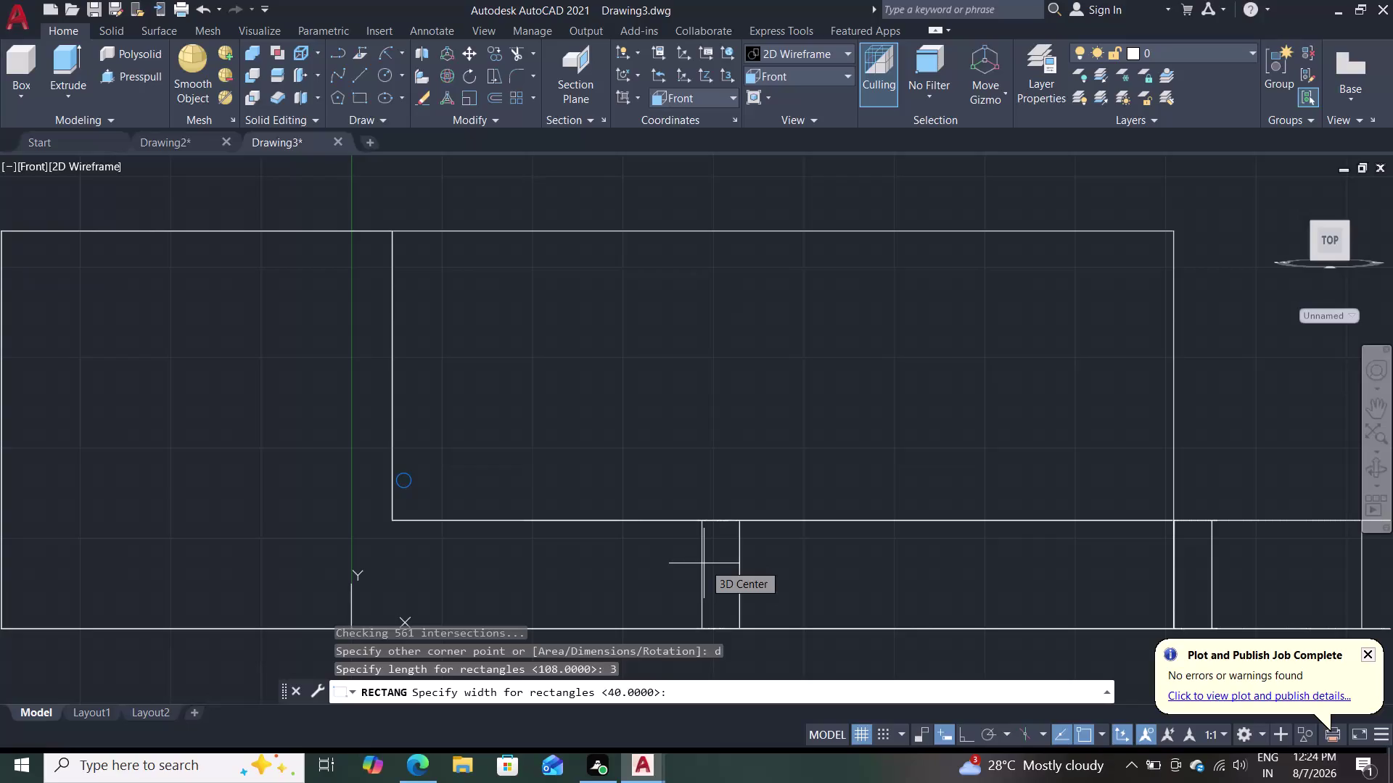
Draw a thin rectangle 60 wide at the plate's right side.
text(60)
key(Return)
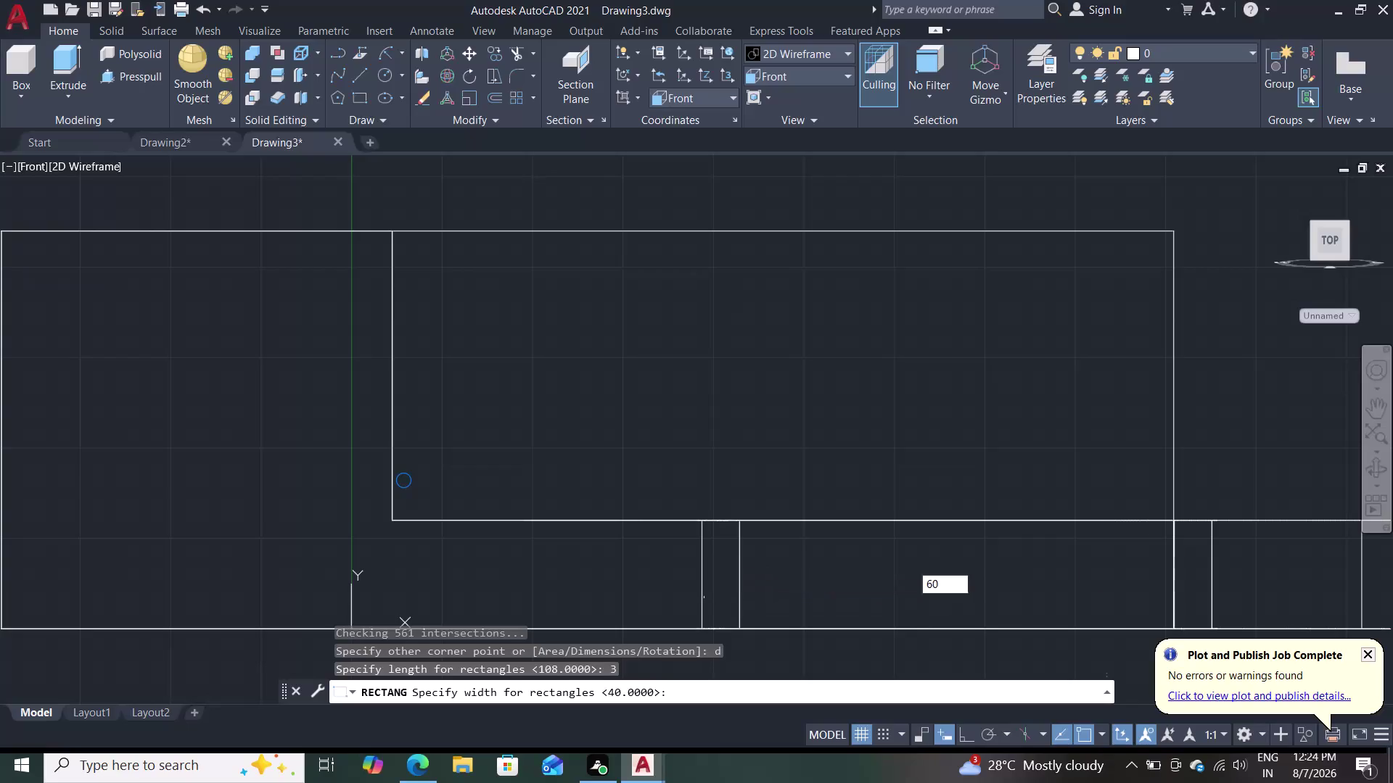
scroll(up, 3)
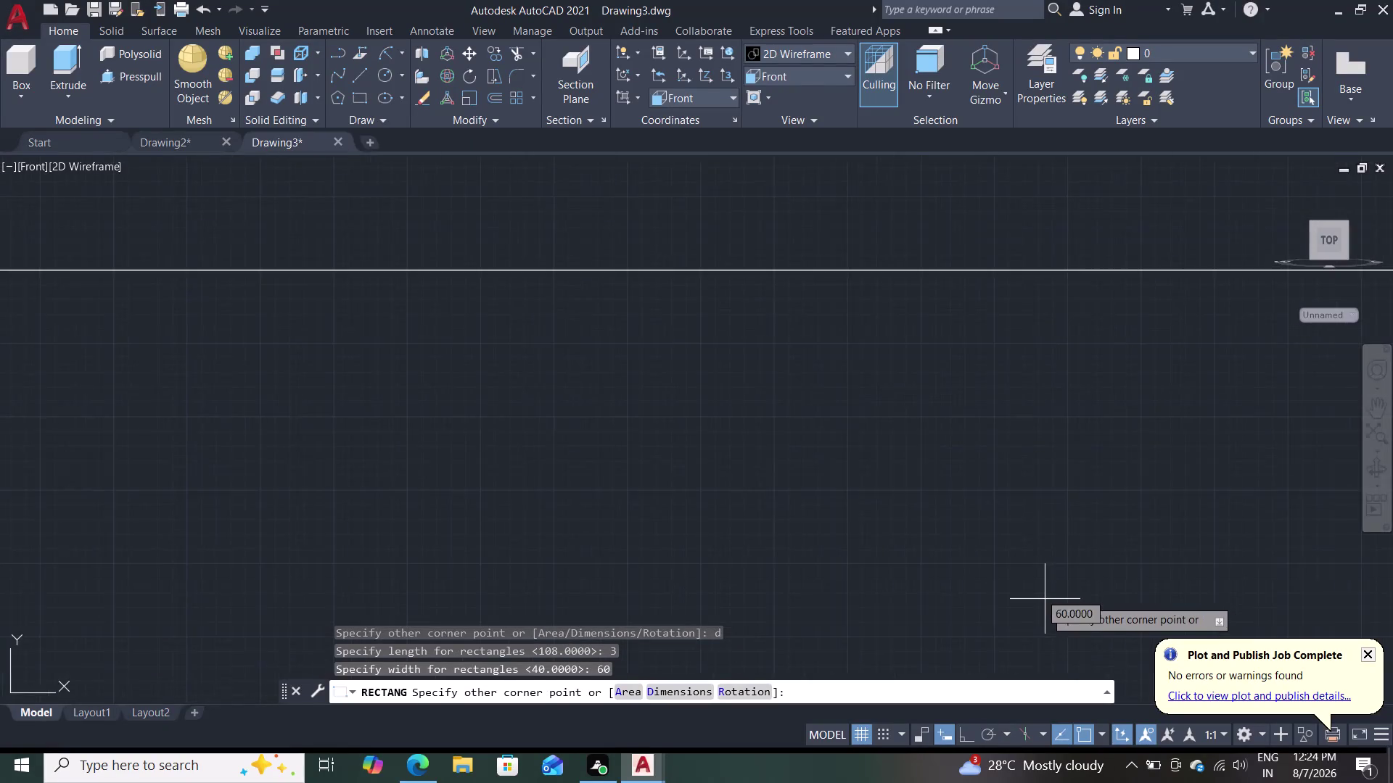
scroll(down, 3)
double_click(1098, 597)
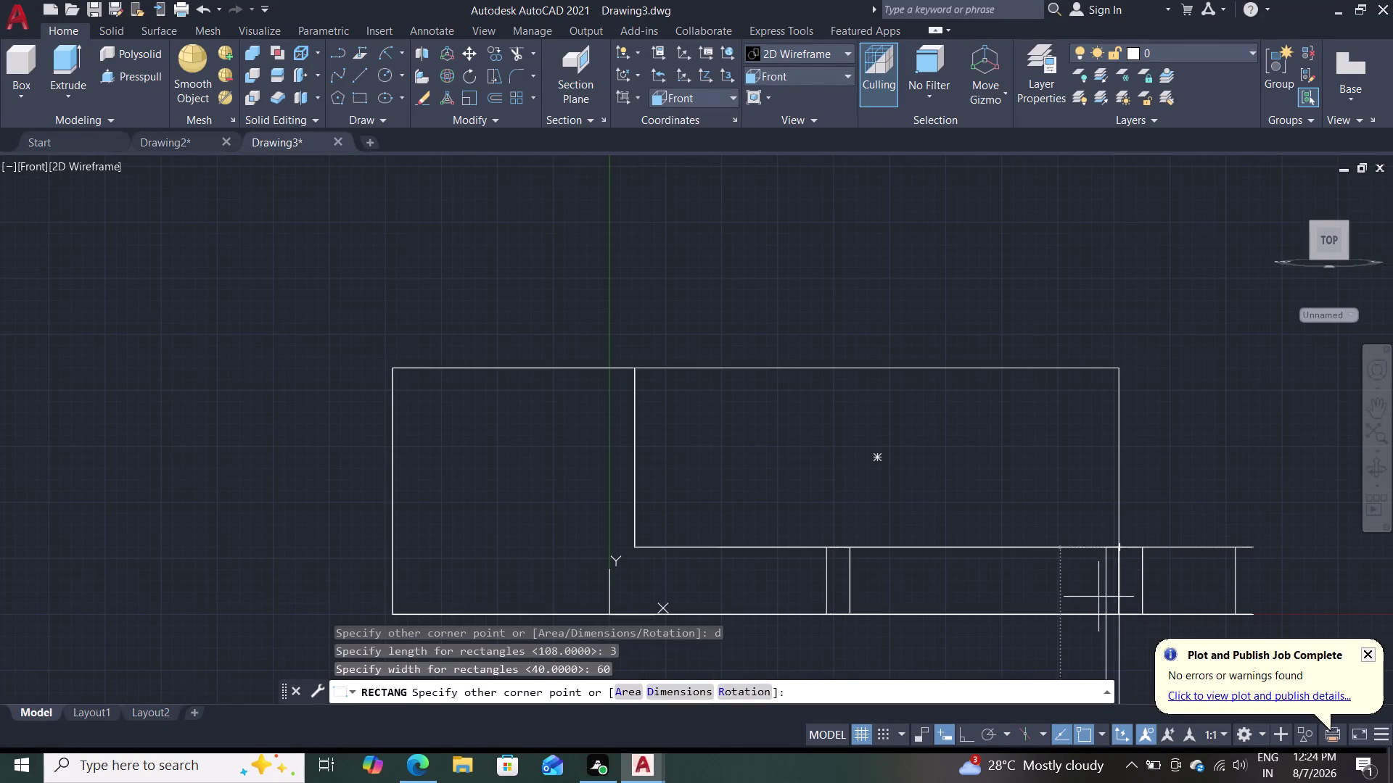
click(470, 77)
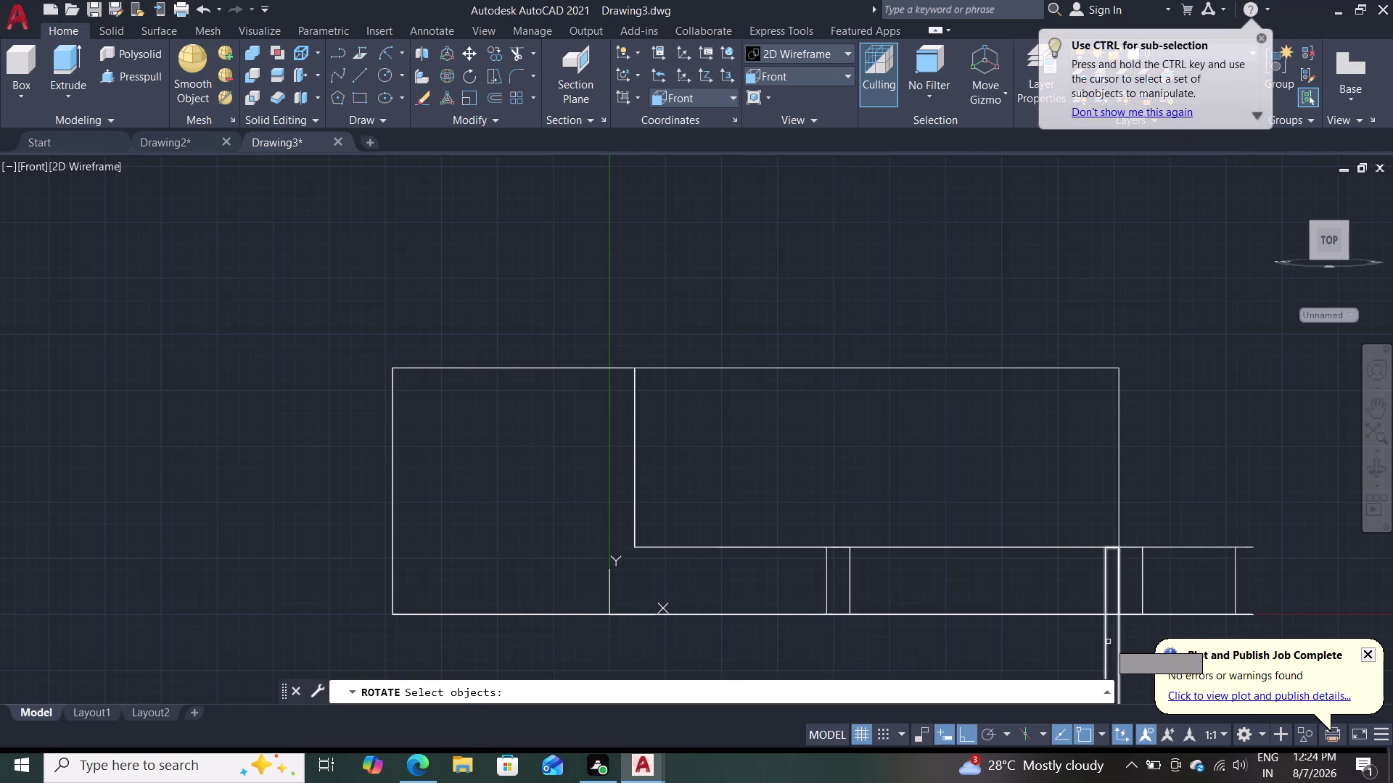
Rotate the thin rectangle, then undo the rotation.
click(1107, 642)
scroll(down, 3)
scroll(up, 3)
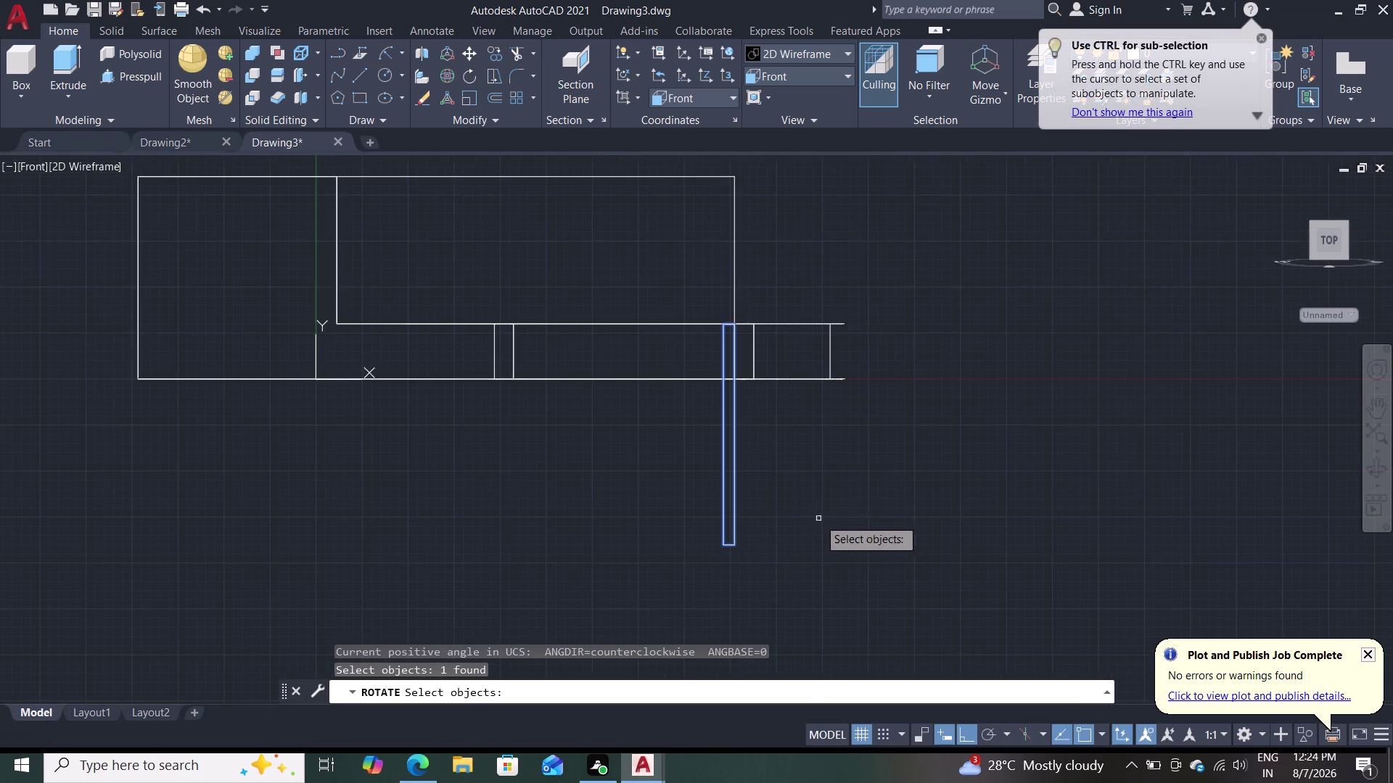
scroll(up, 3)
key(Return)
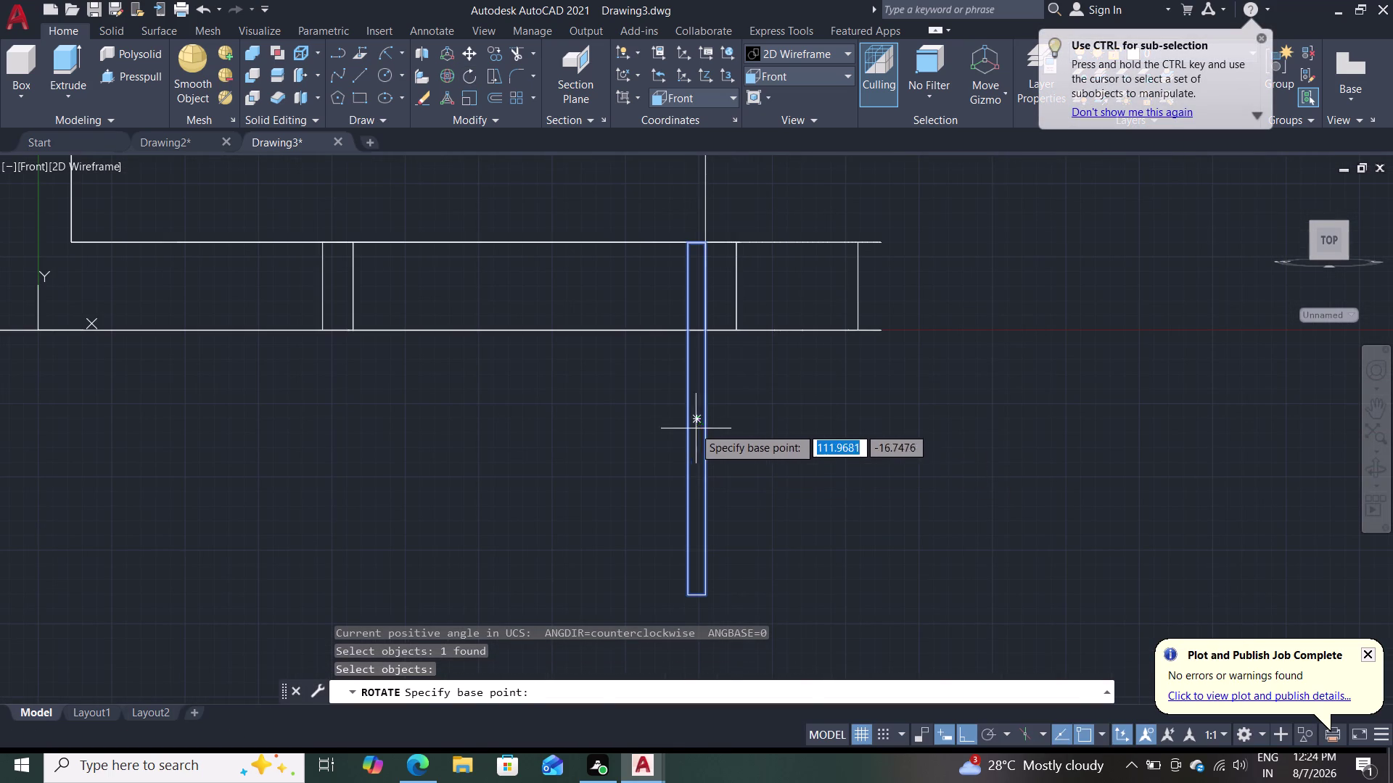
click(695, 423)
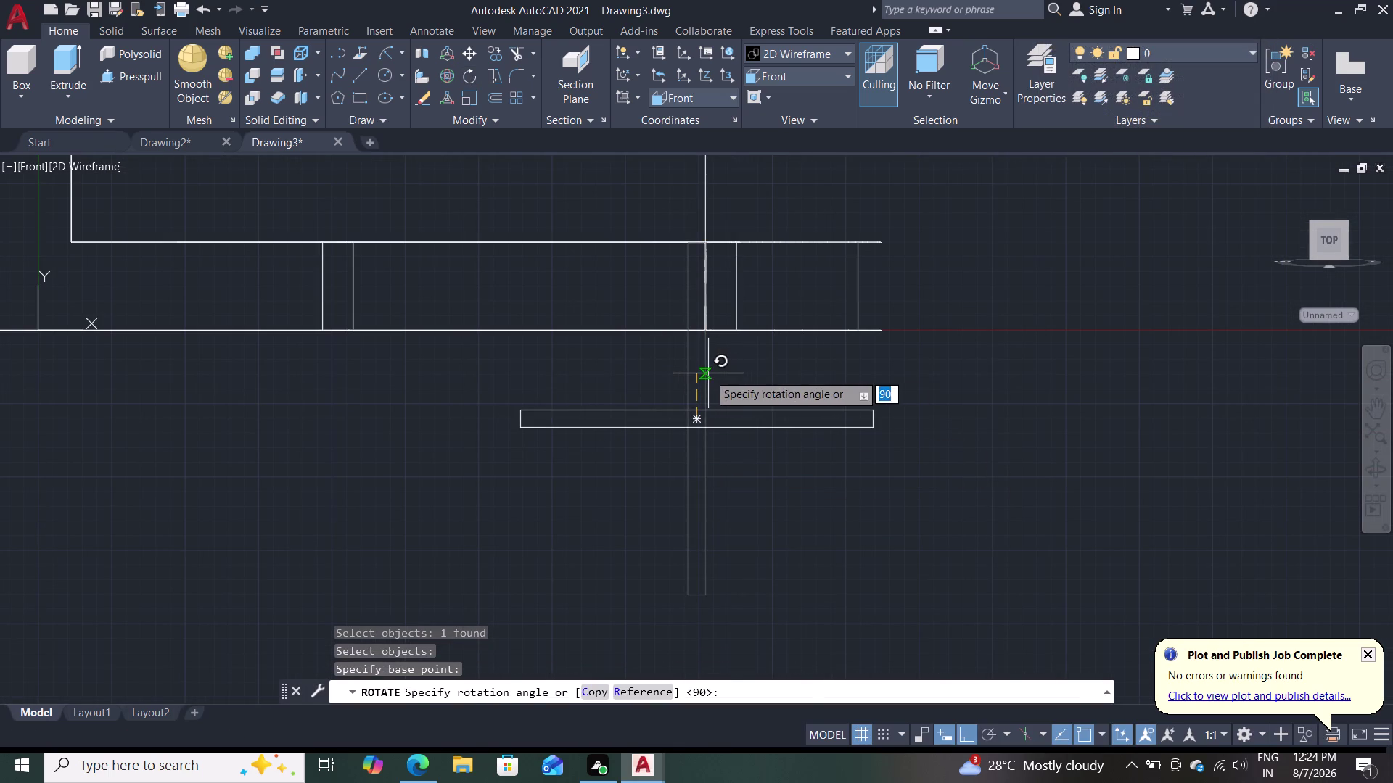
click(708, 373)
click(693, 423)
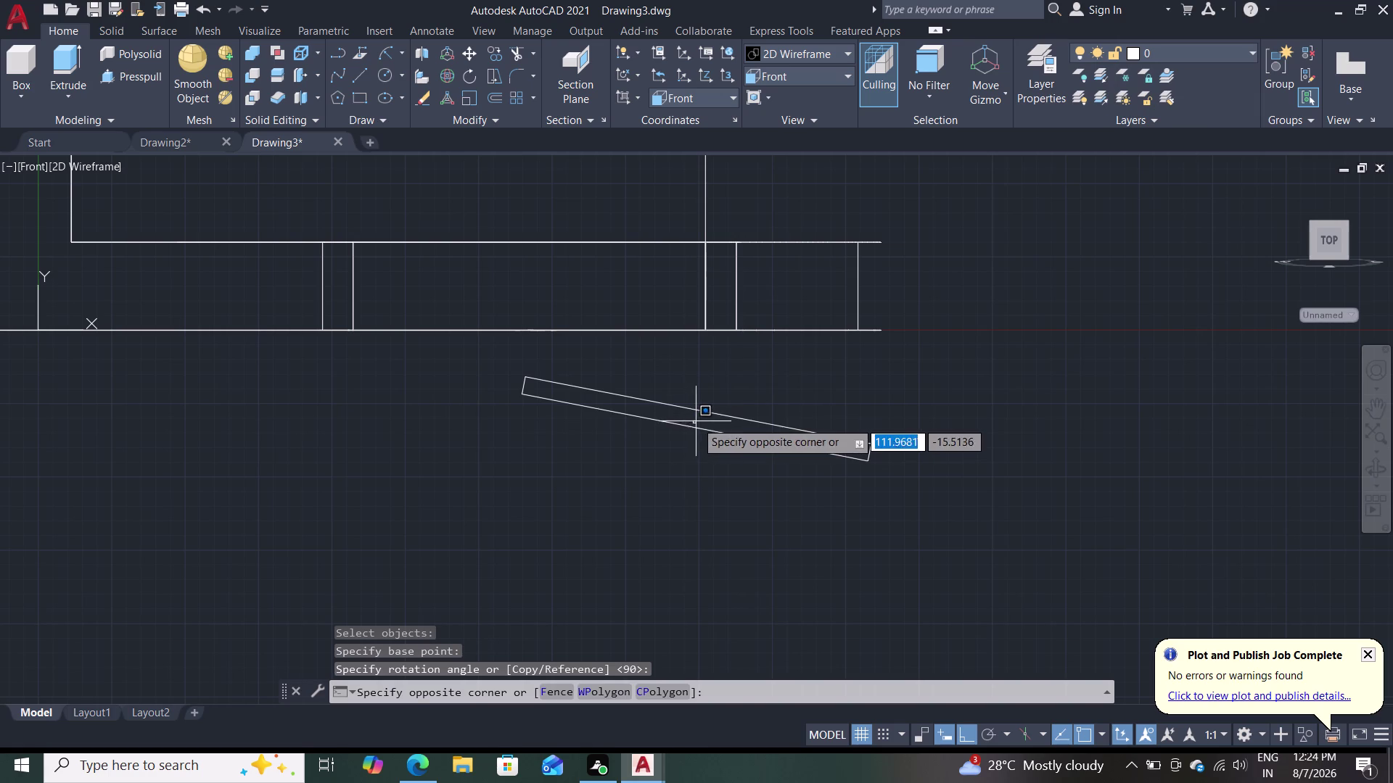
click(599, 417)
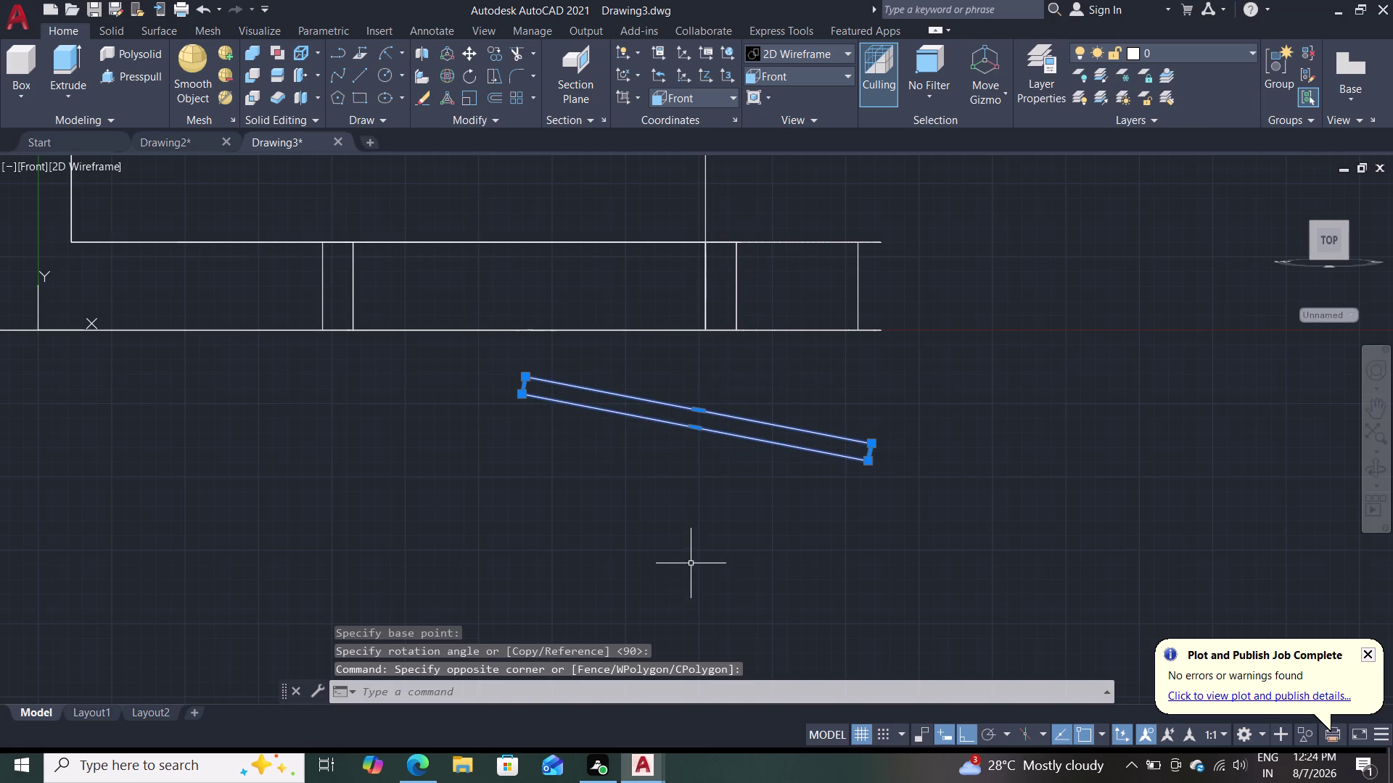
key(ctrl+z)
Select the thin upright rectangle and begin moving it.
scroll(up, 3)
scroll(down, 3)
scroll(down, 3)
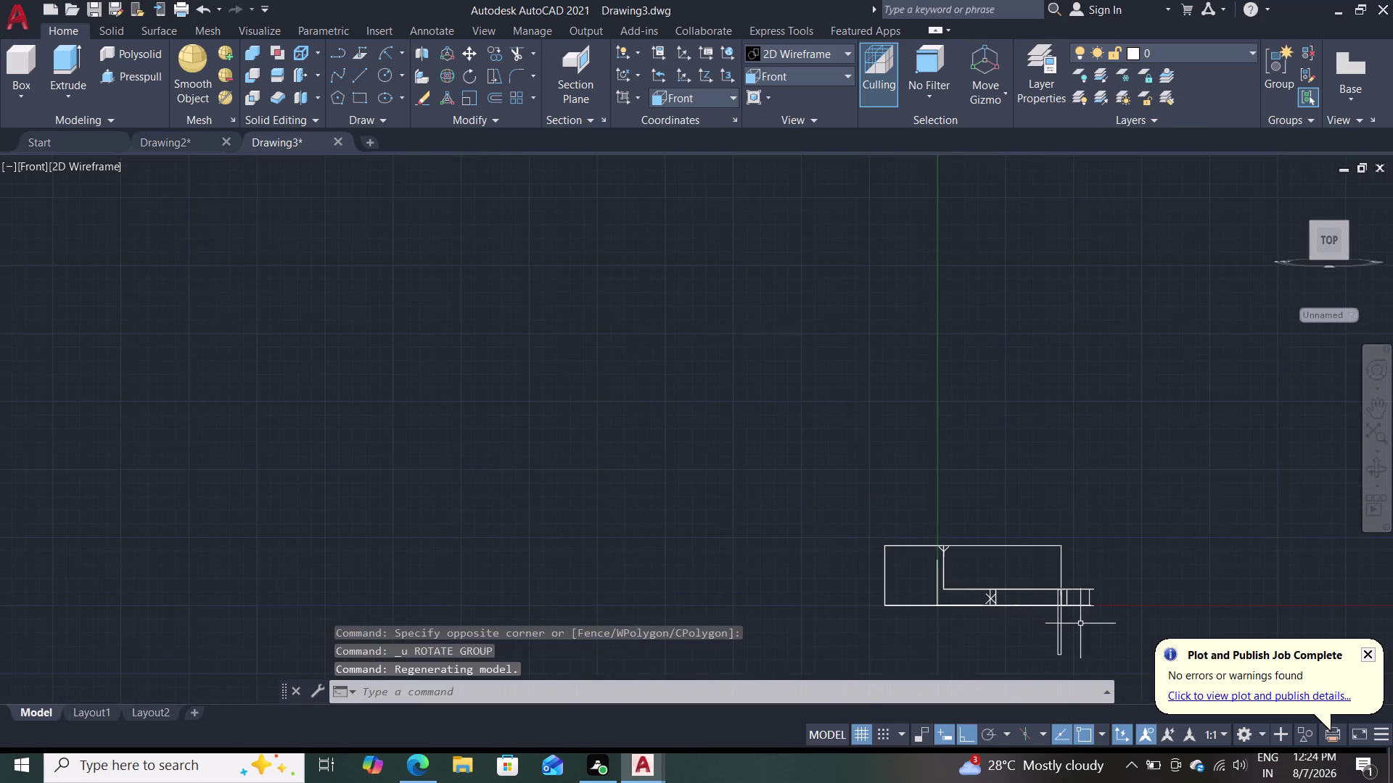
click(1057, 637)
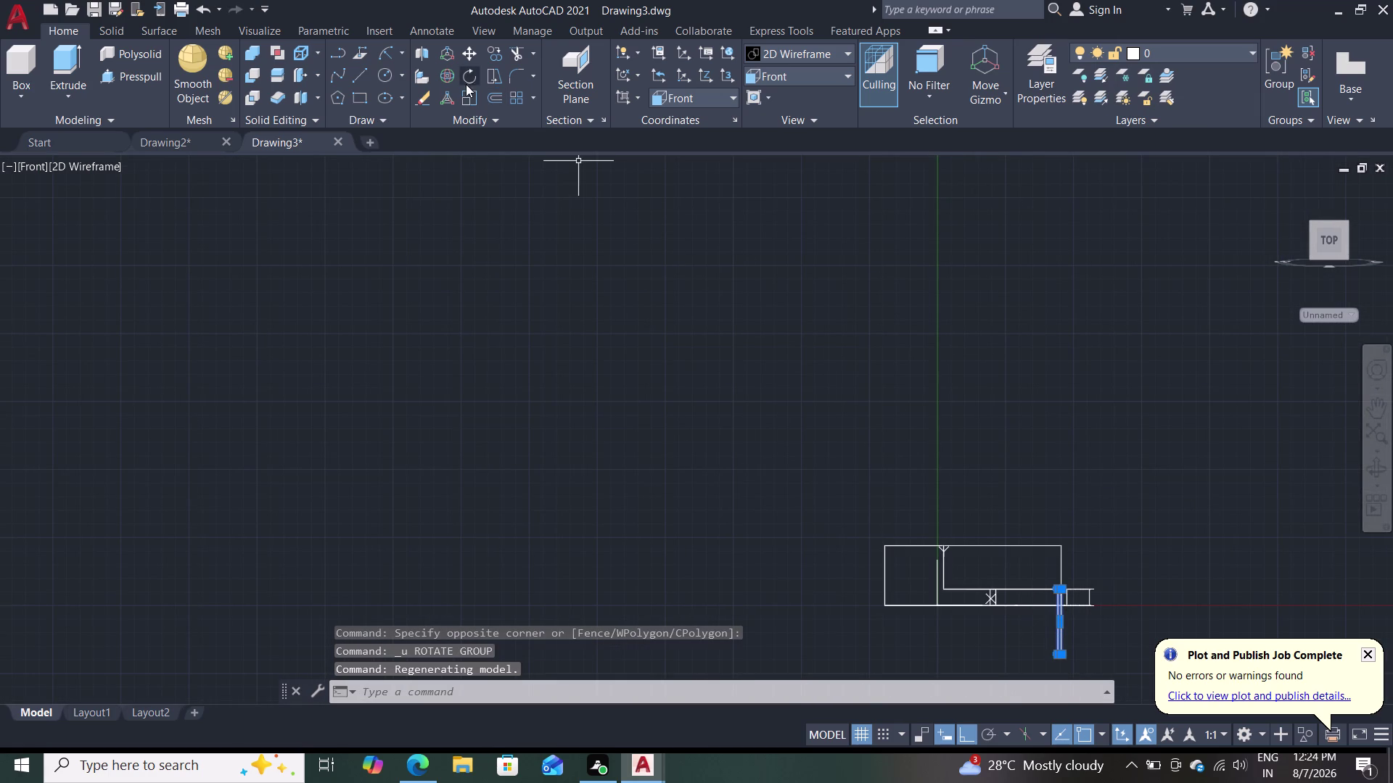
click(459, 57)
scroll(down, 3)
scroll(down, 3)
scroll(up, 3)
scroll(up, 3)
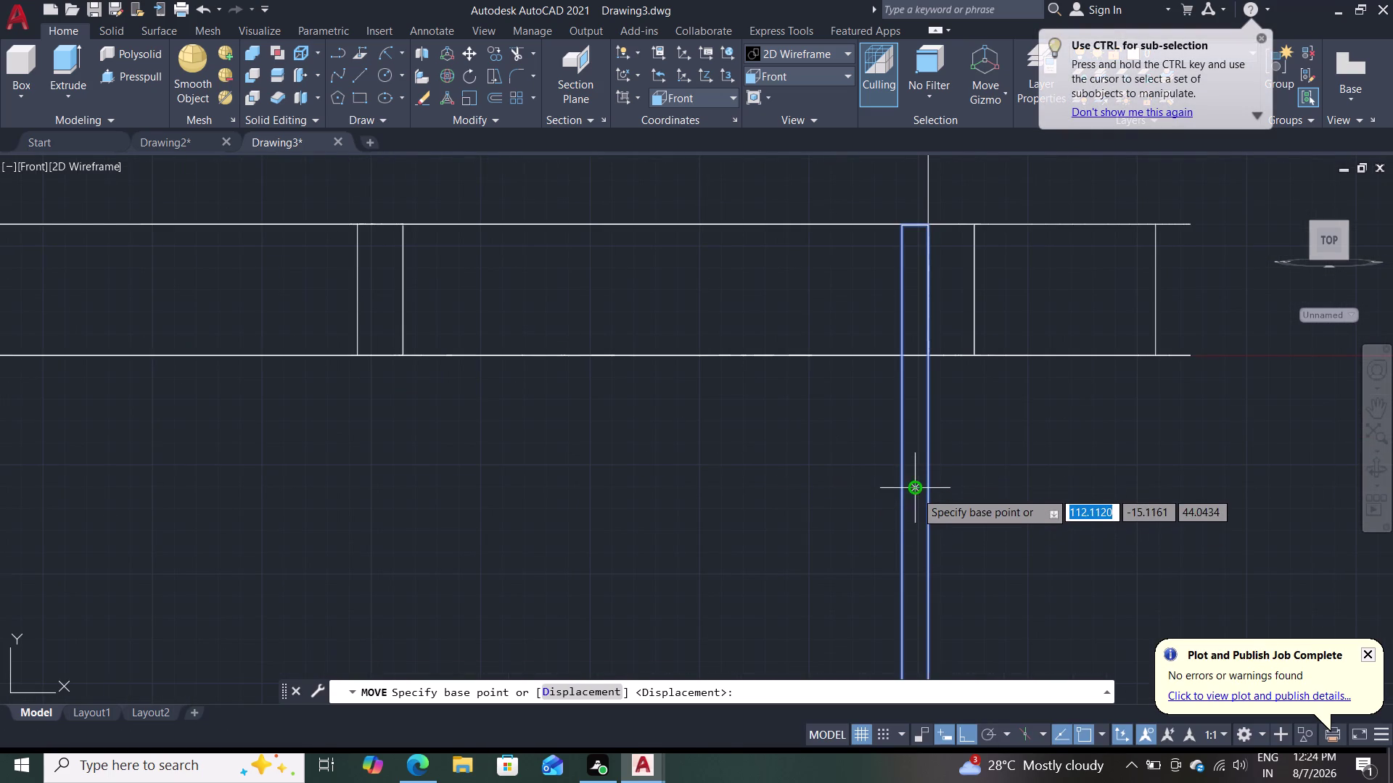
Cancel the move, then rotate the thin rectangle again and undo it.
click(915, 492)
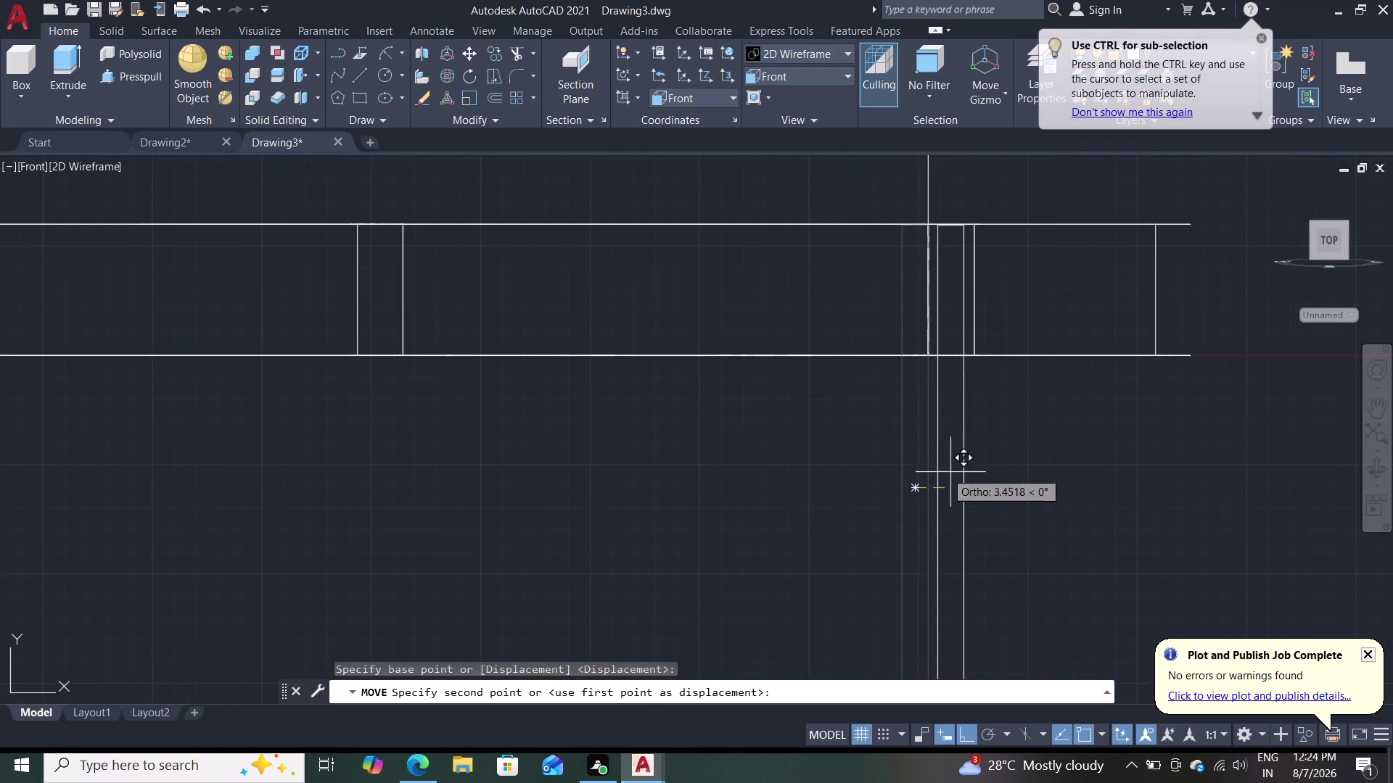
key(Escape)
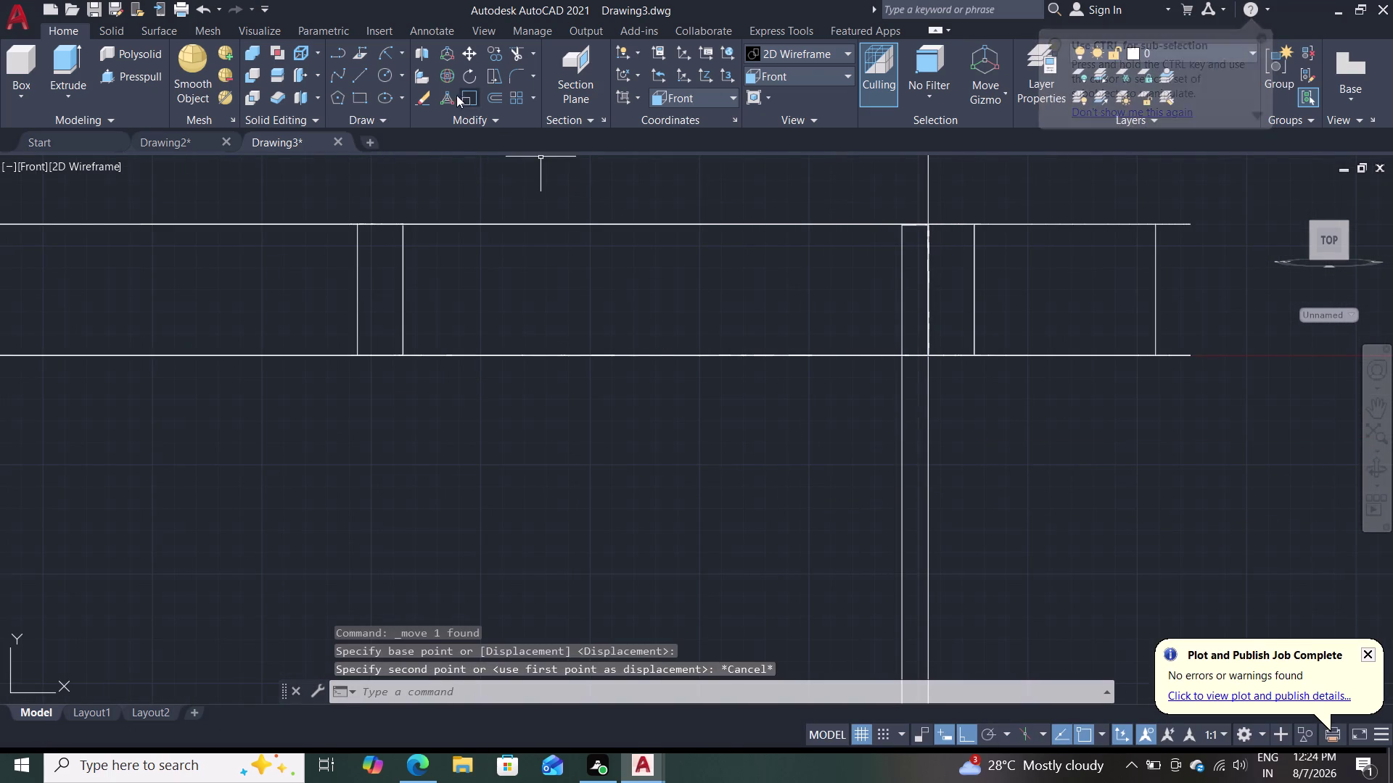
click(472, 74)
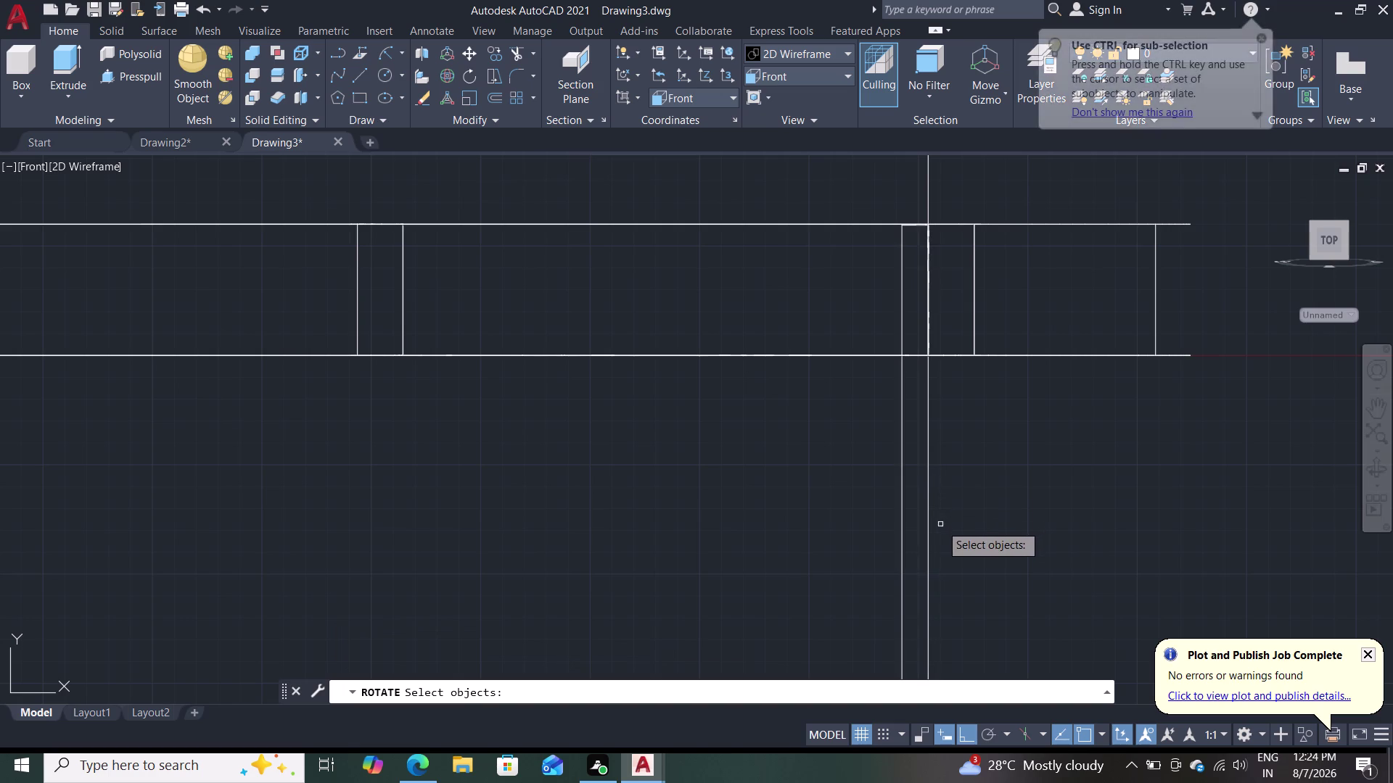
click(930, 537)
key(Return)
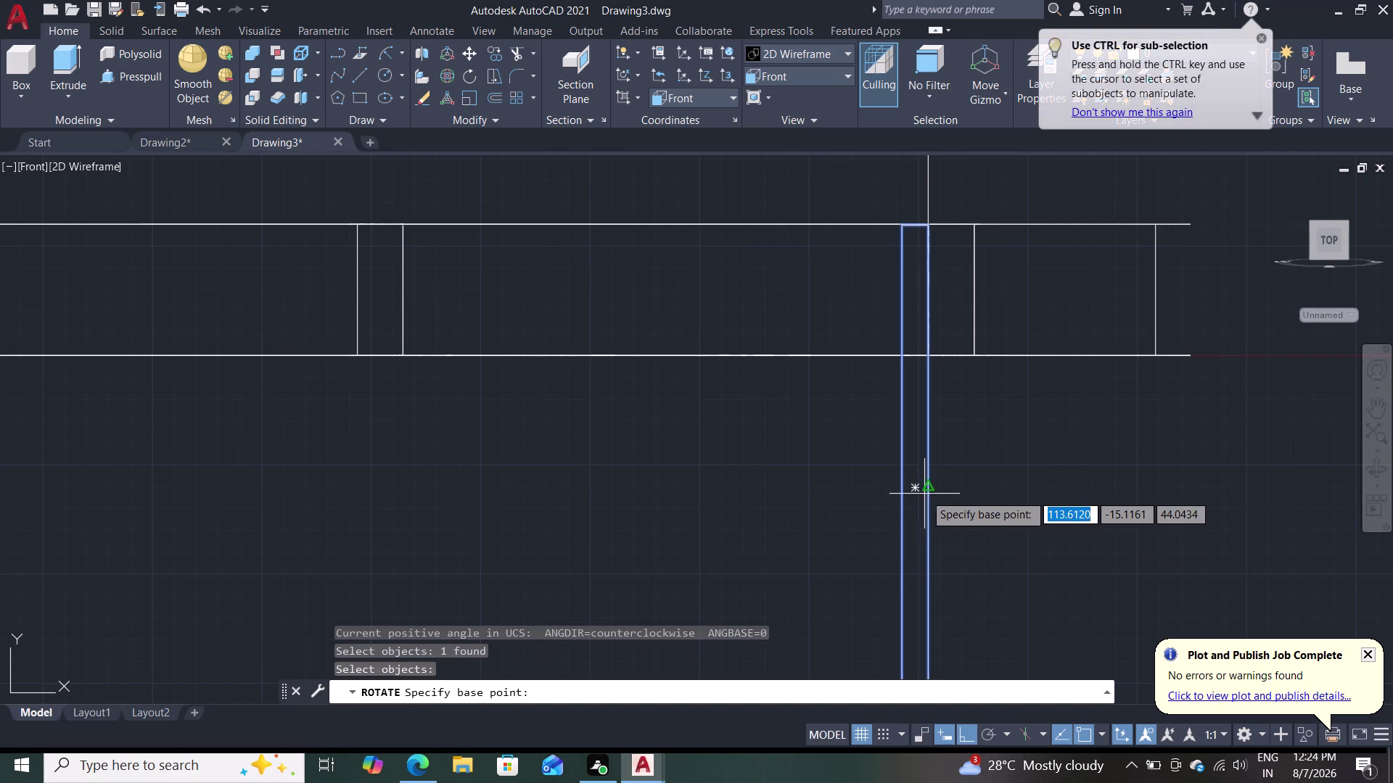
double_click(919, 485)
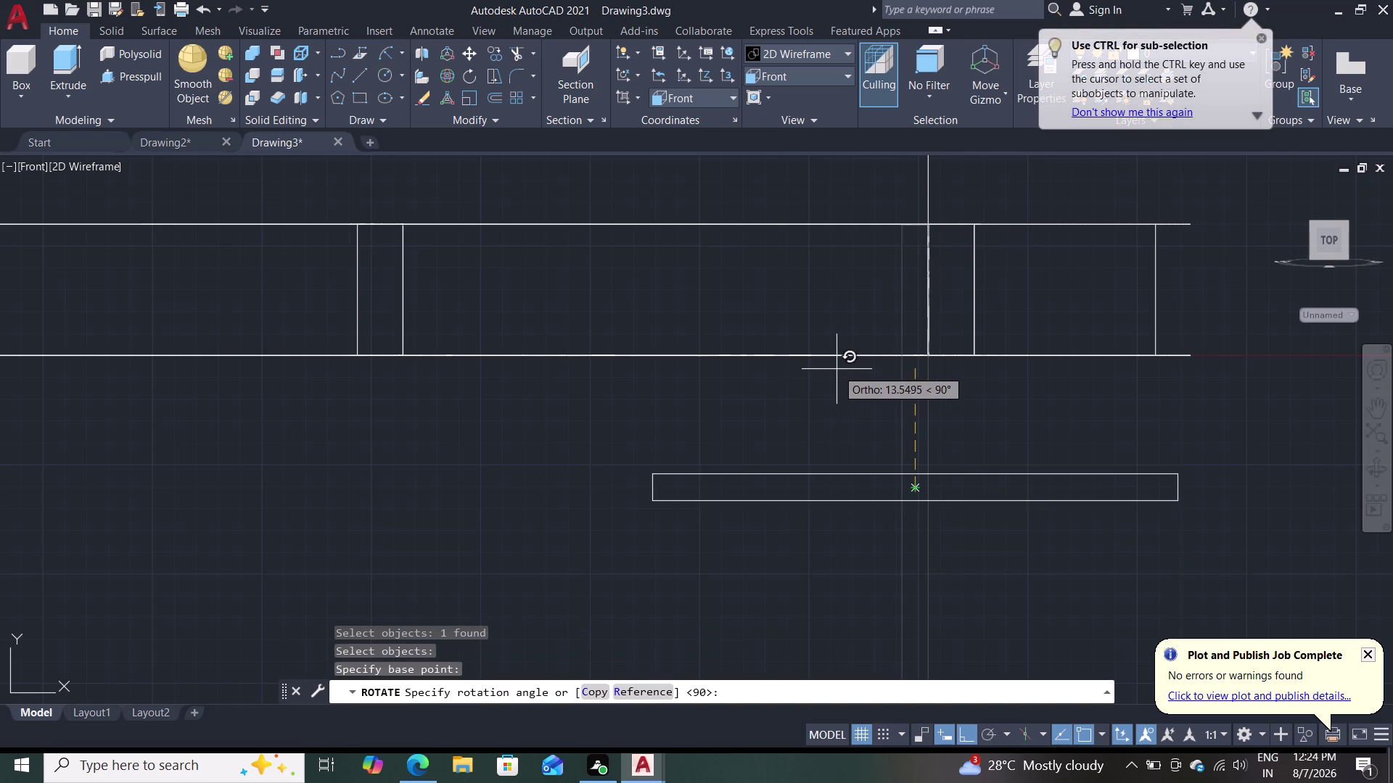
click(835, 355)
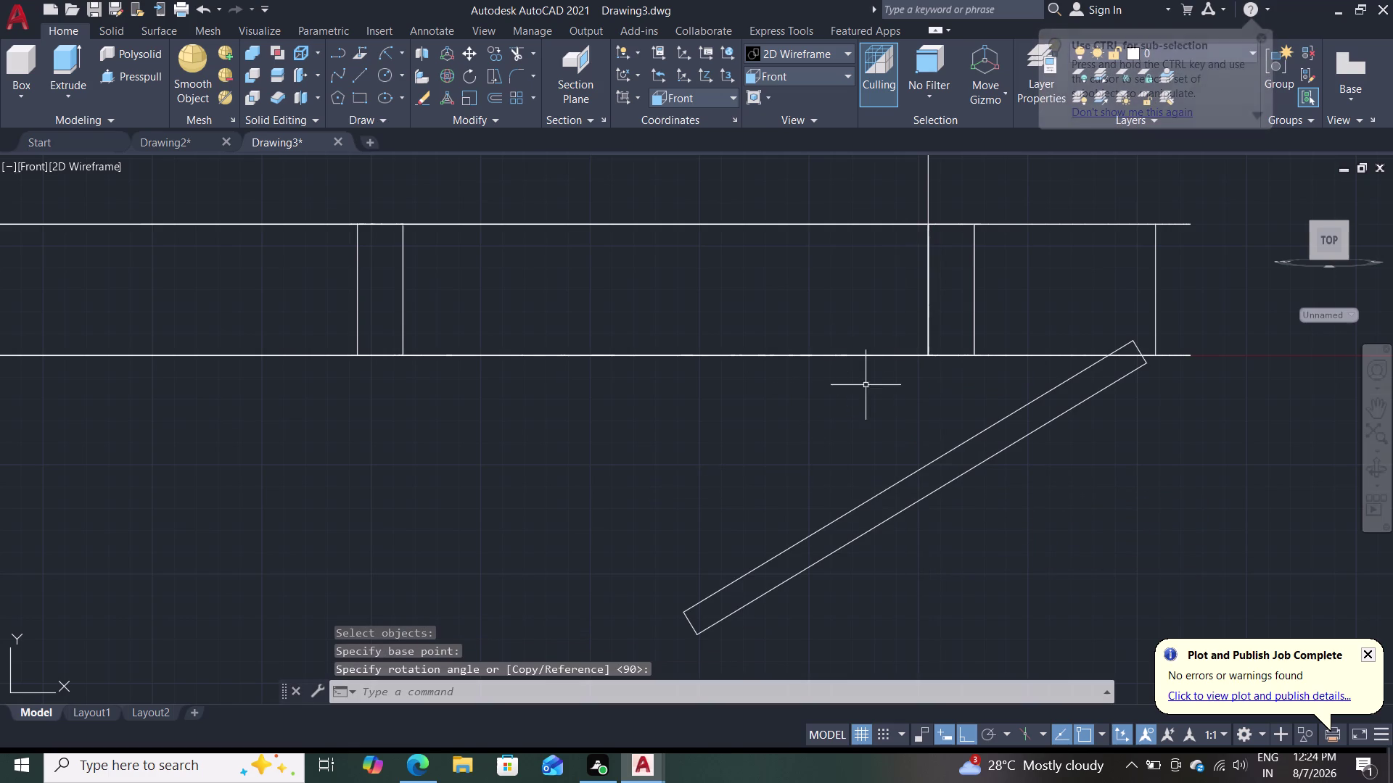
key(ctrl+z)
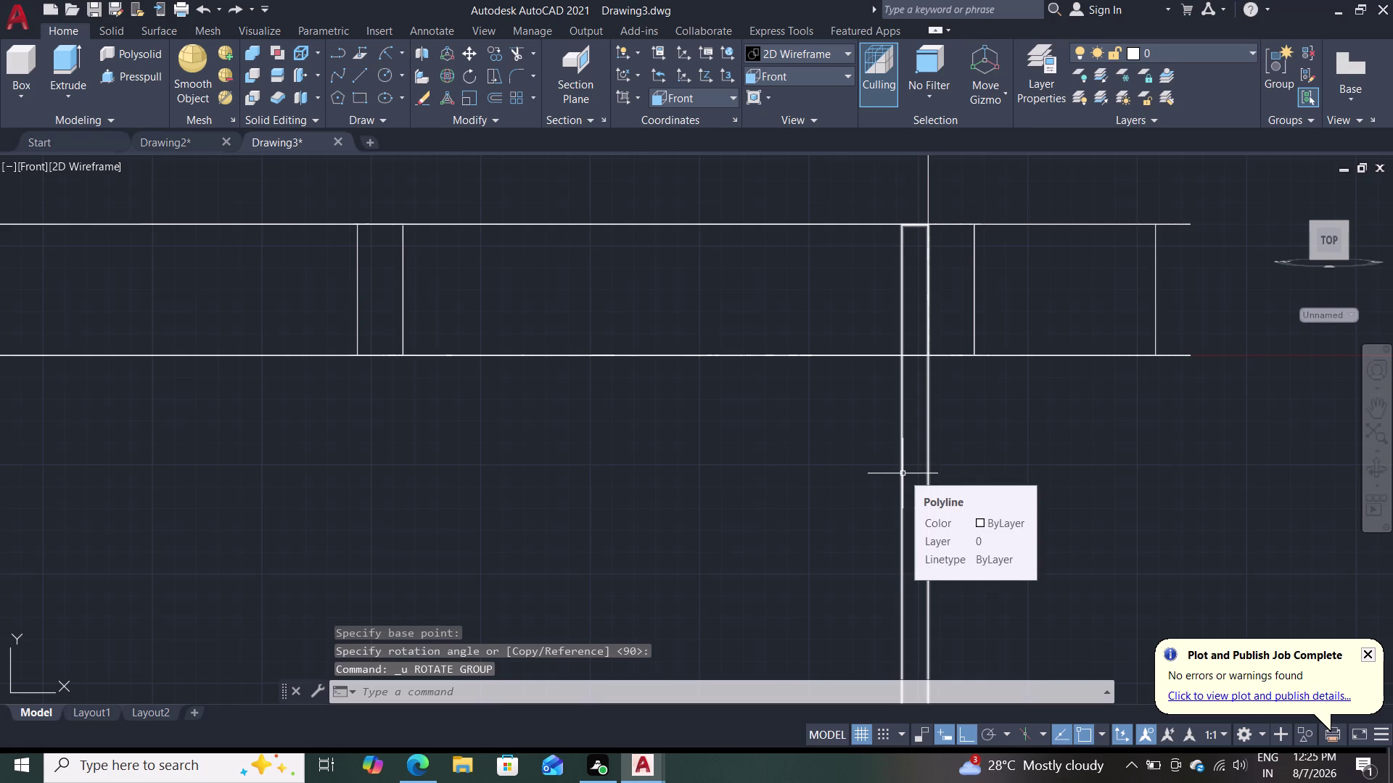
Delete the thin upright rectangle and start a new rectangle inside the plate.
click(902, 474)
key(Delete)
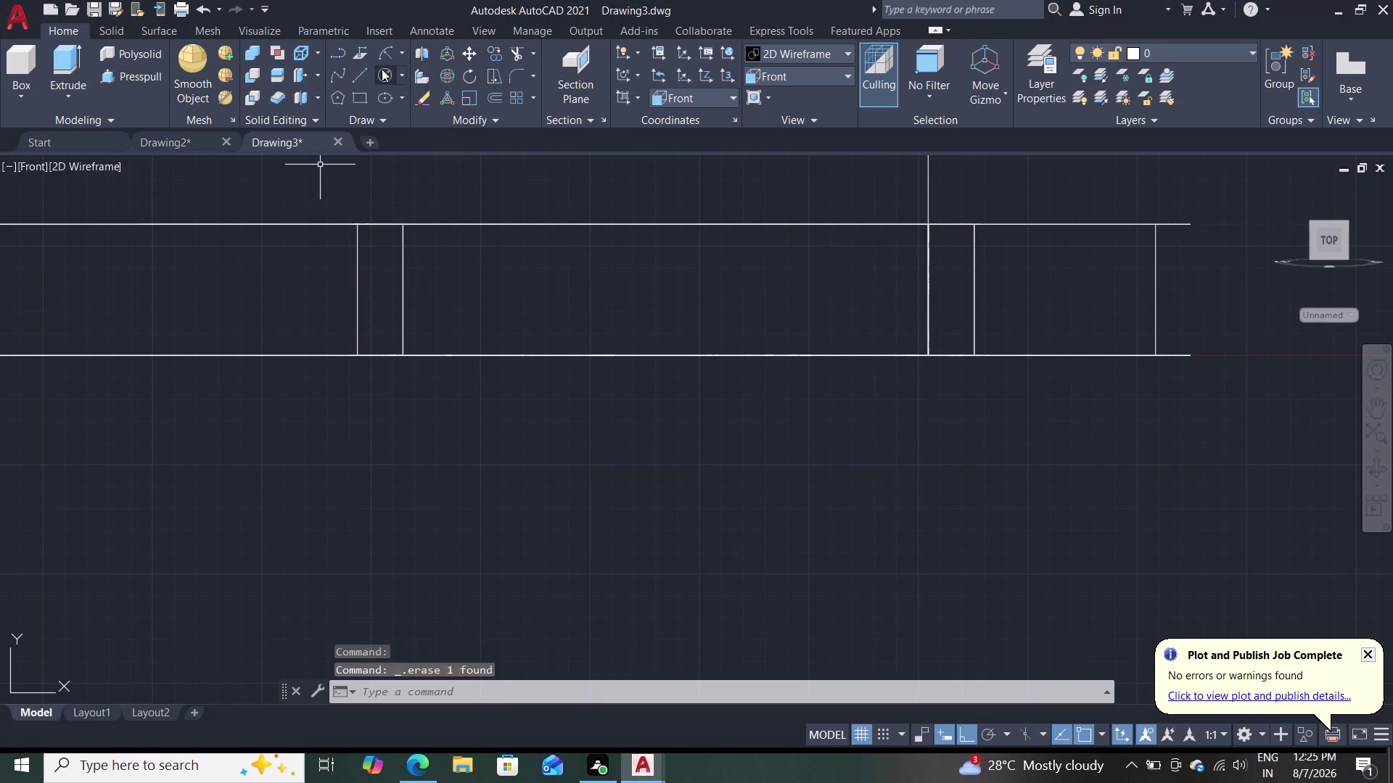
click(355, 97)
click(930, 225)
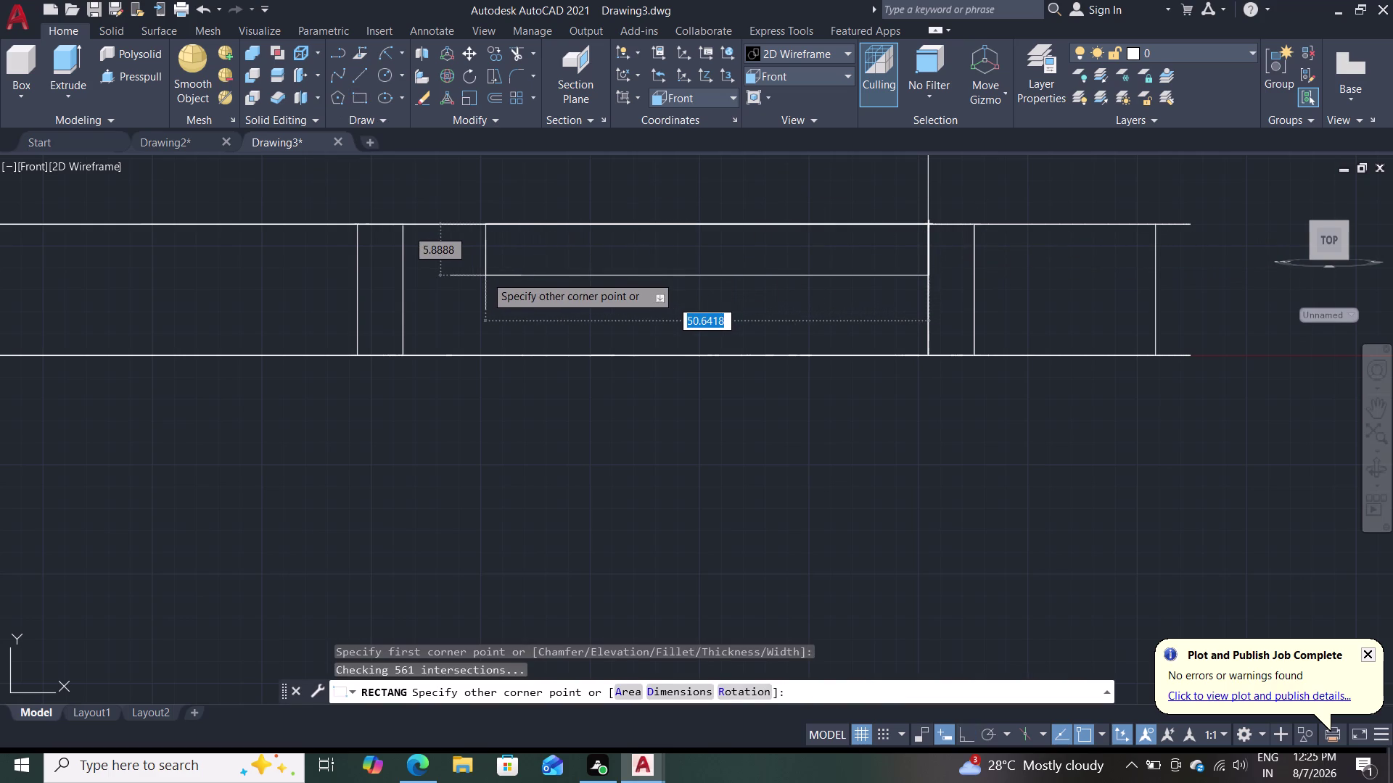
Draw a 60 by 3 rectangle along the plate's top.
key(d)
key(Return)
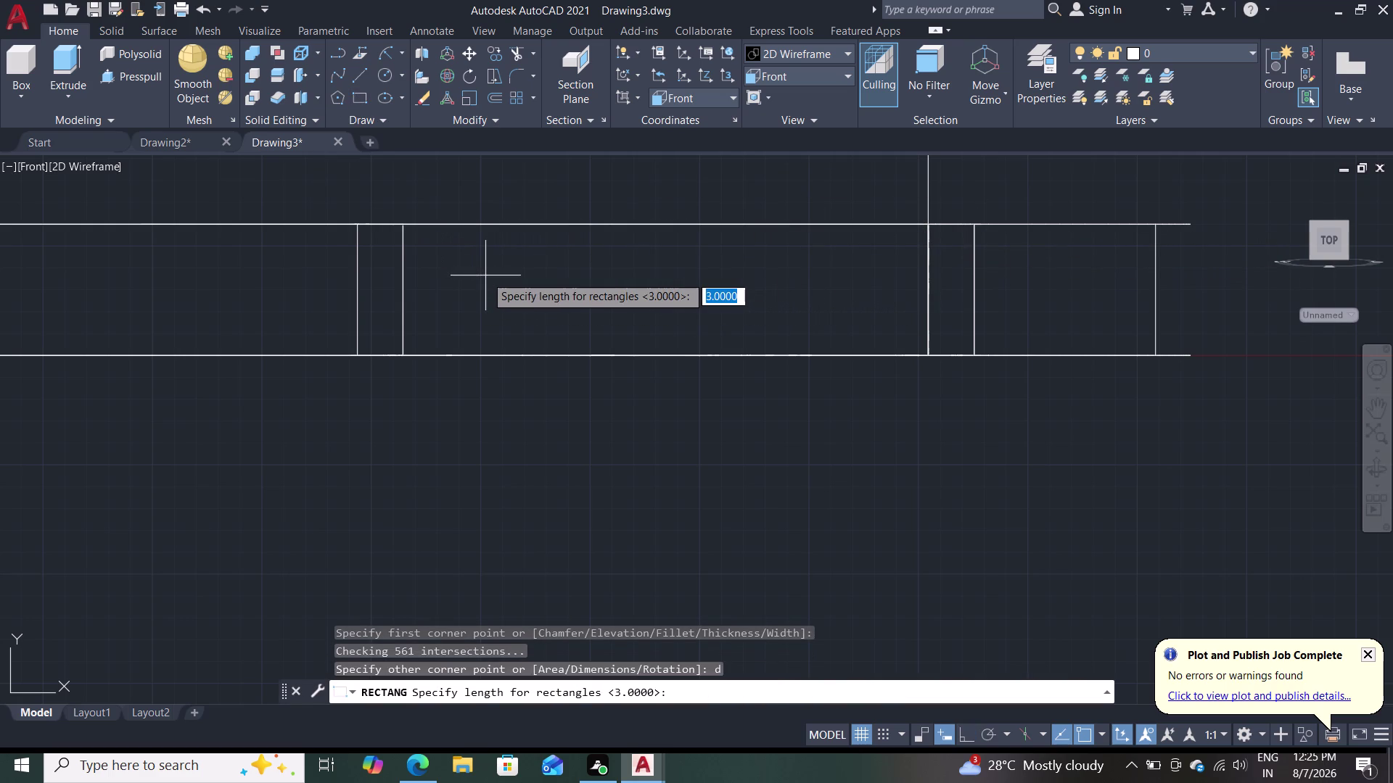
text(60)
key(Return)
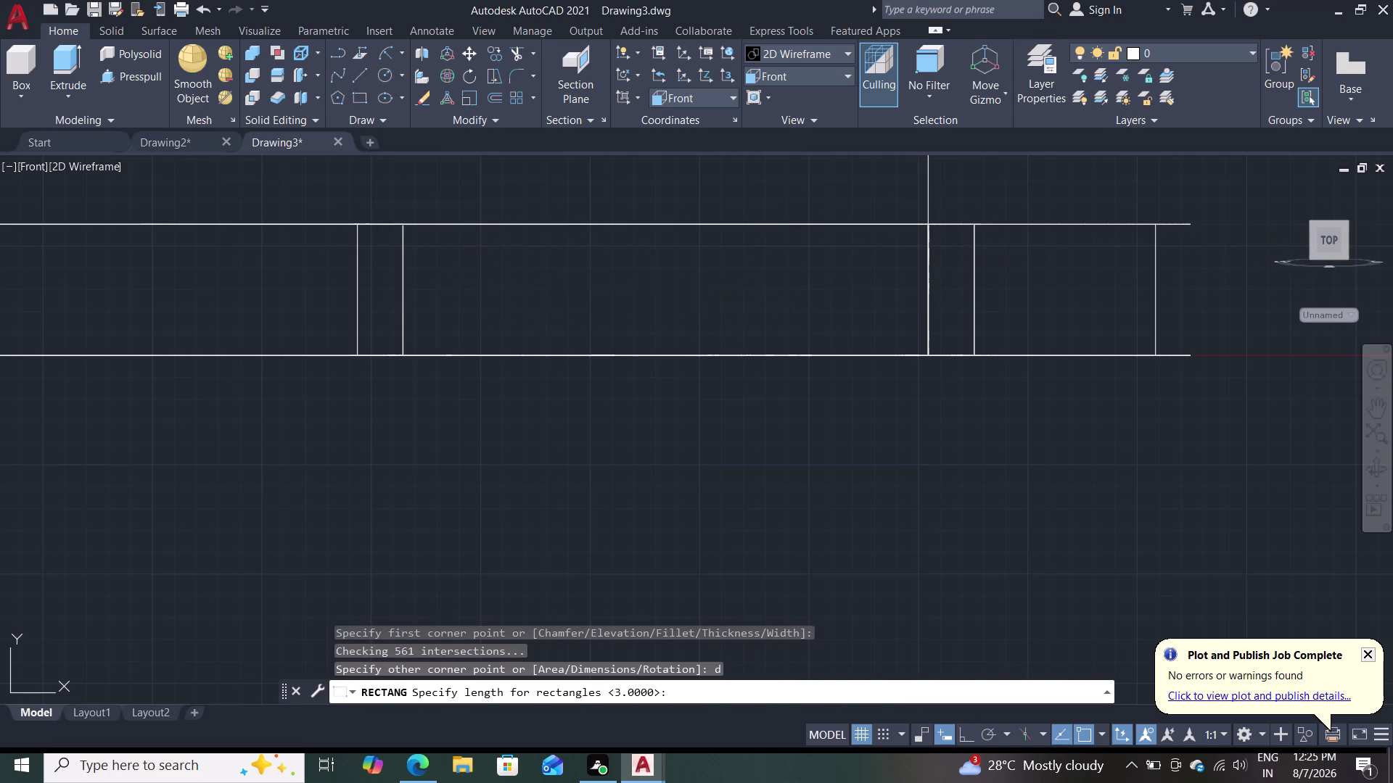
key(3)
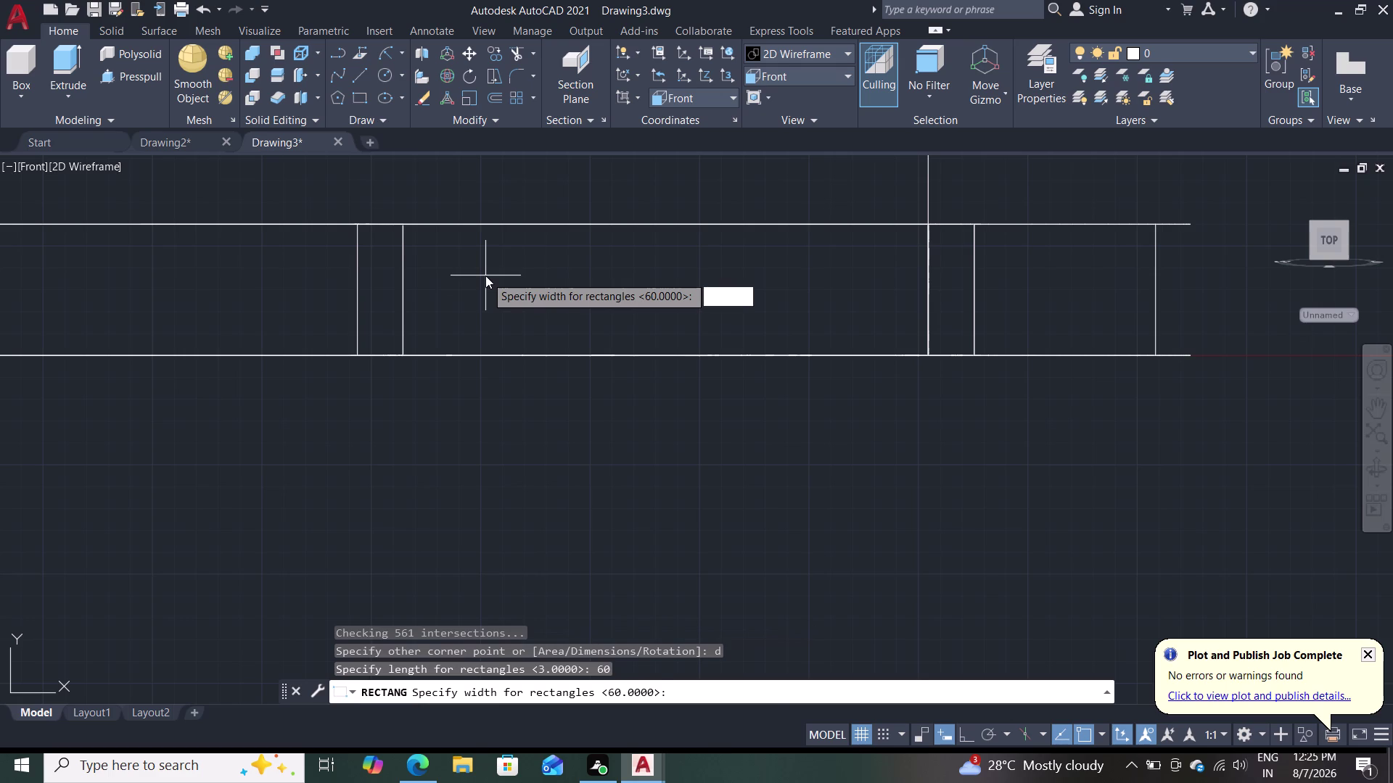
key(Return)
key(Return)
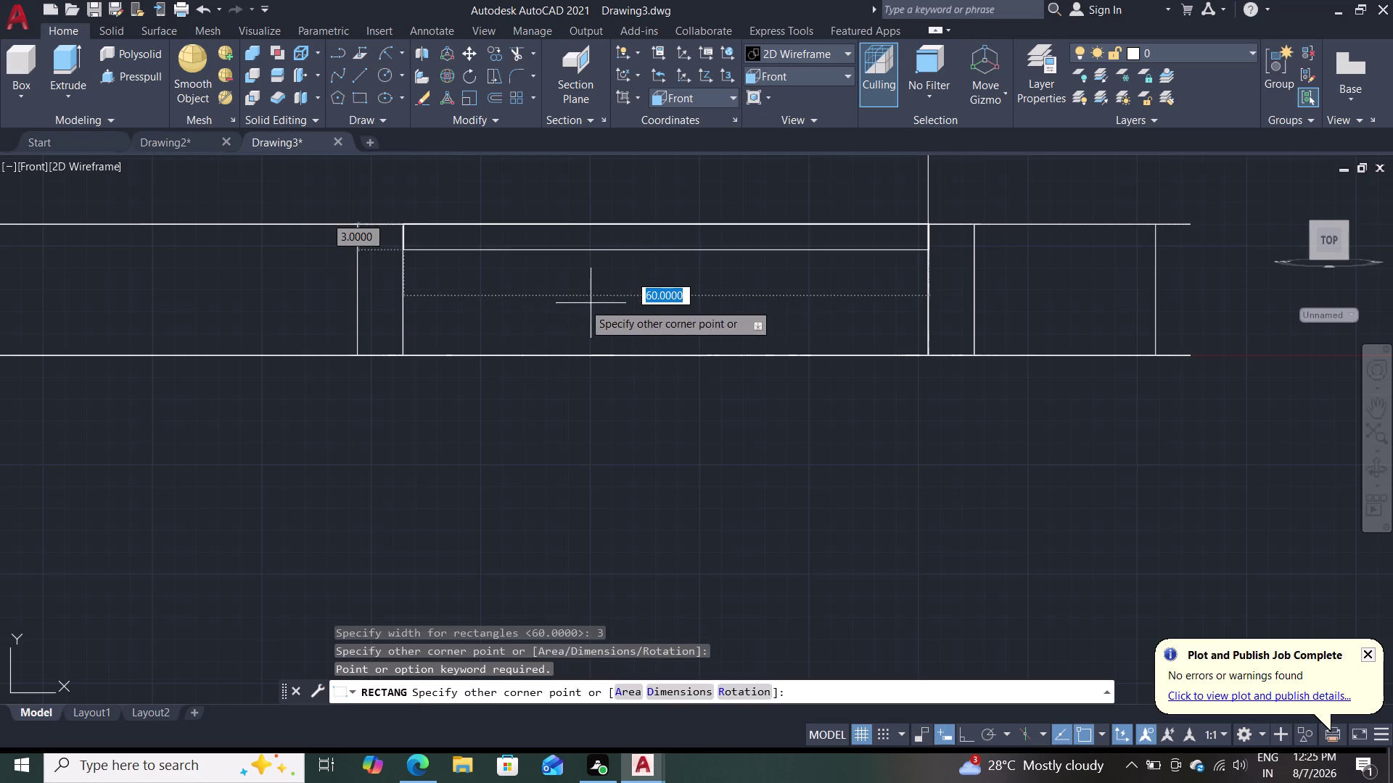
click(328, 278)
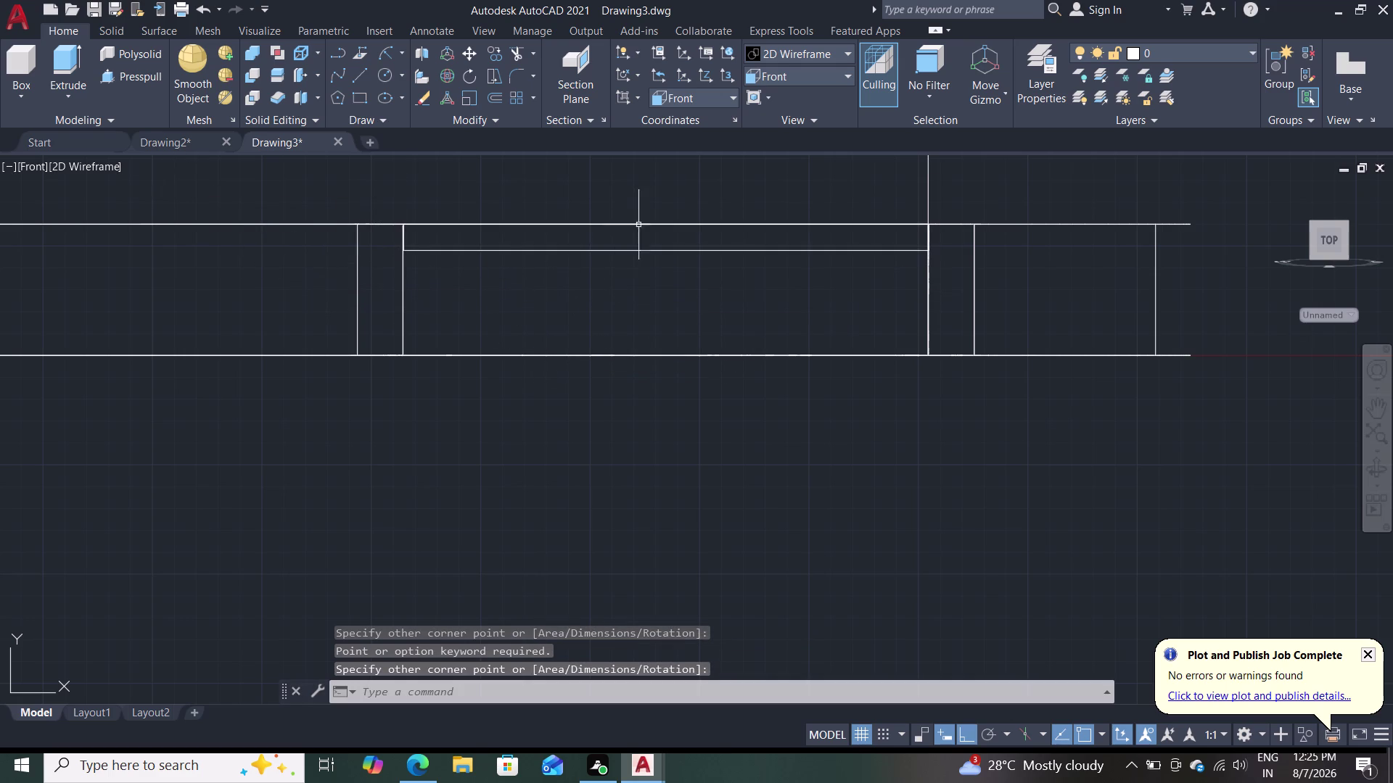
Orbit around the plate until looking straight down on the slot.
middle_drag(633, 191, 635, 240)
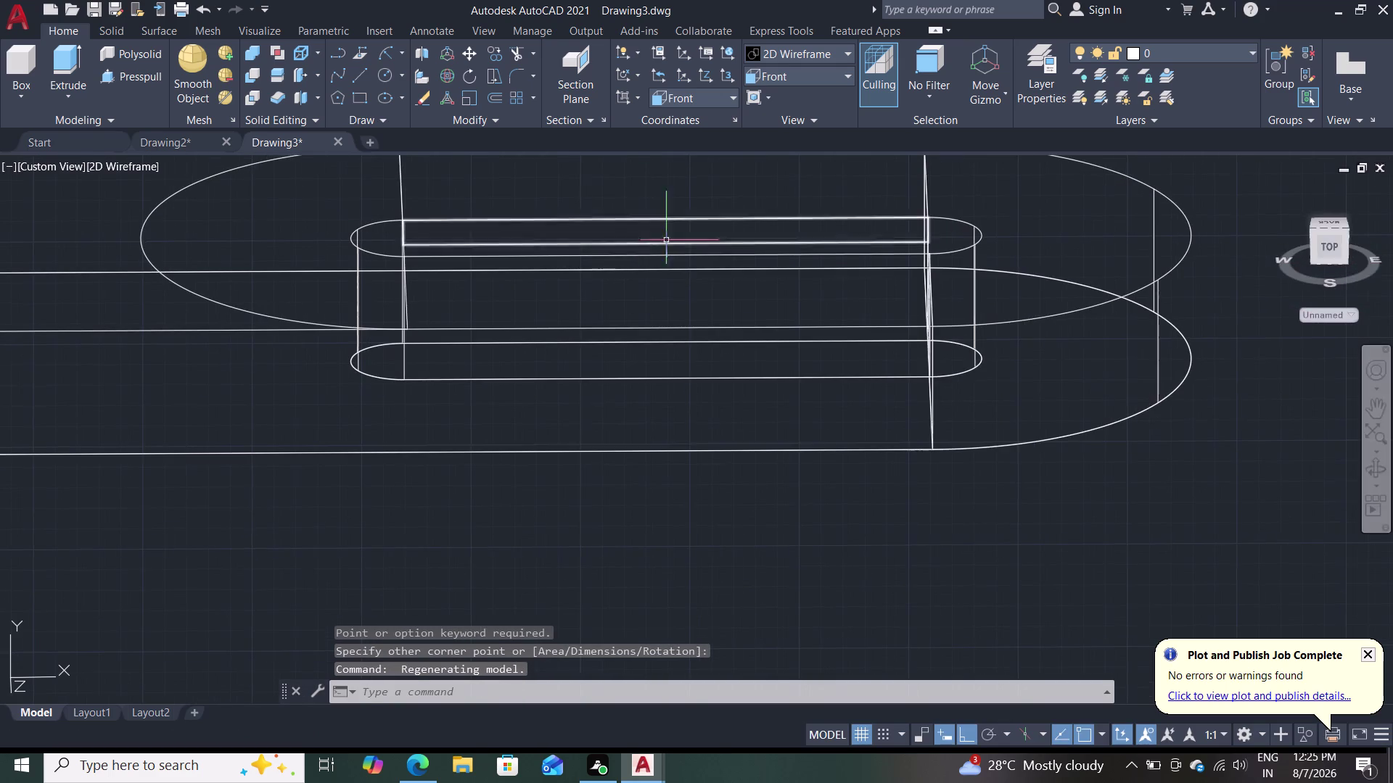
scroll(up, 3)
scroll(down, 3)
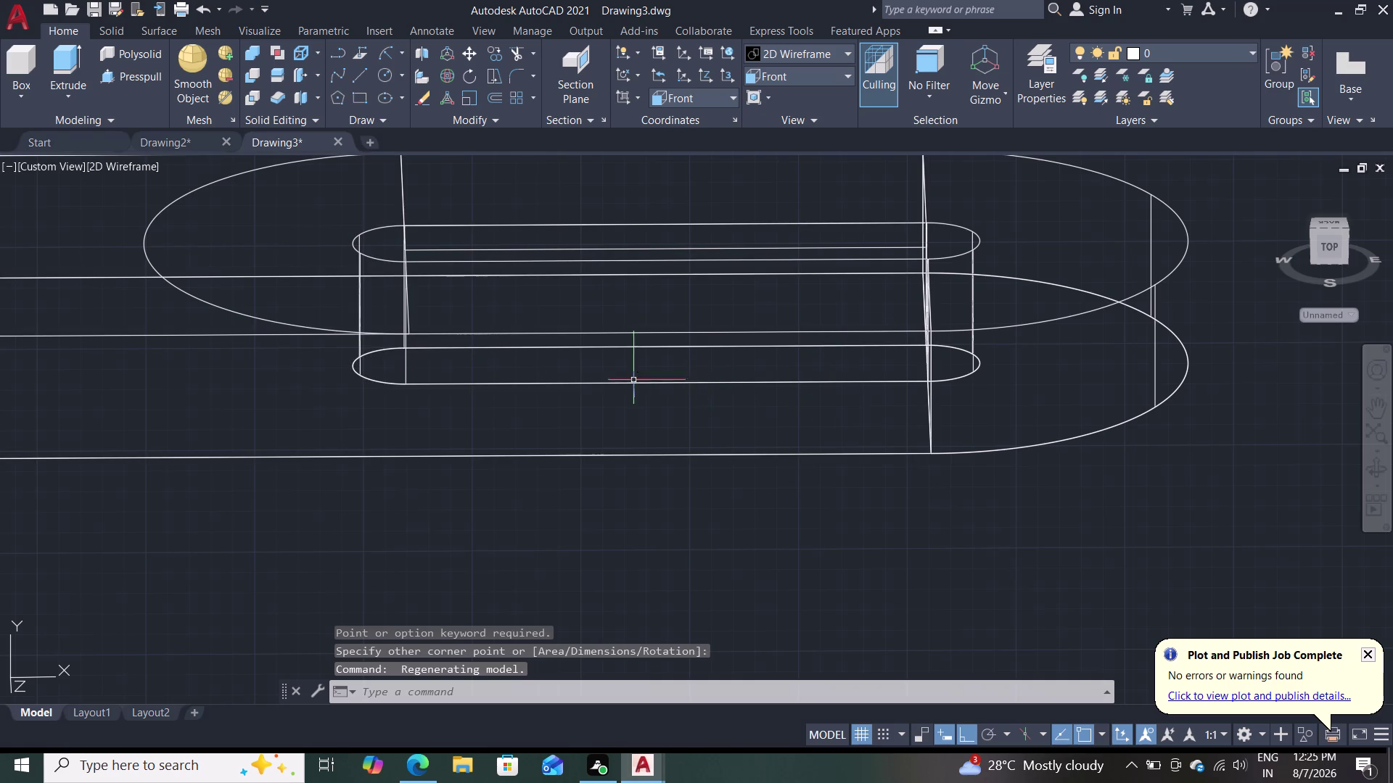
middle_drag(485, 558, 639, 549)
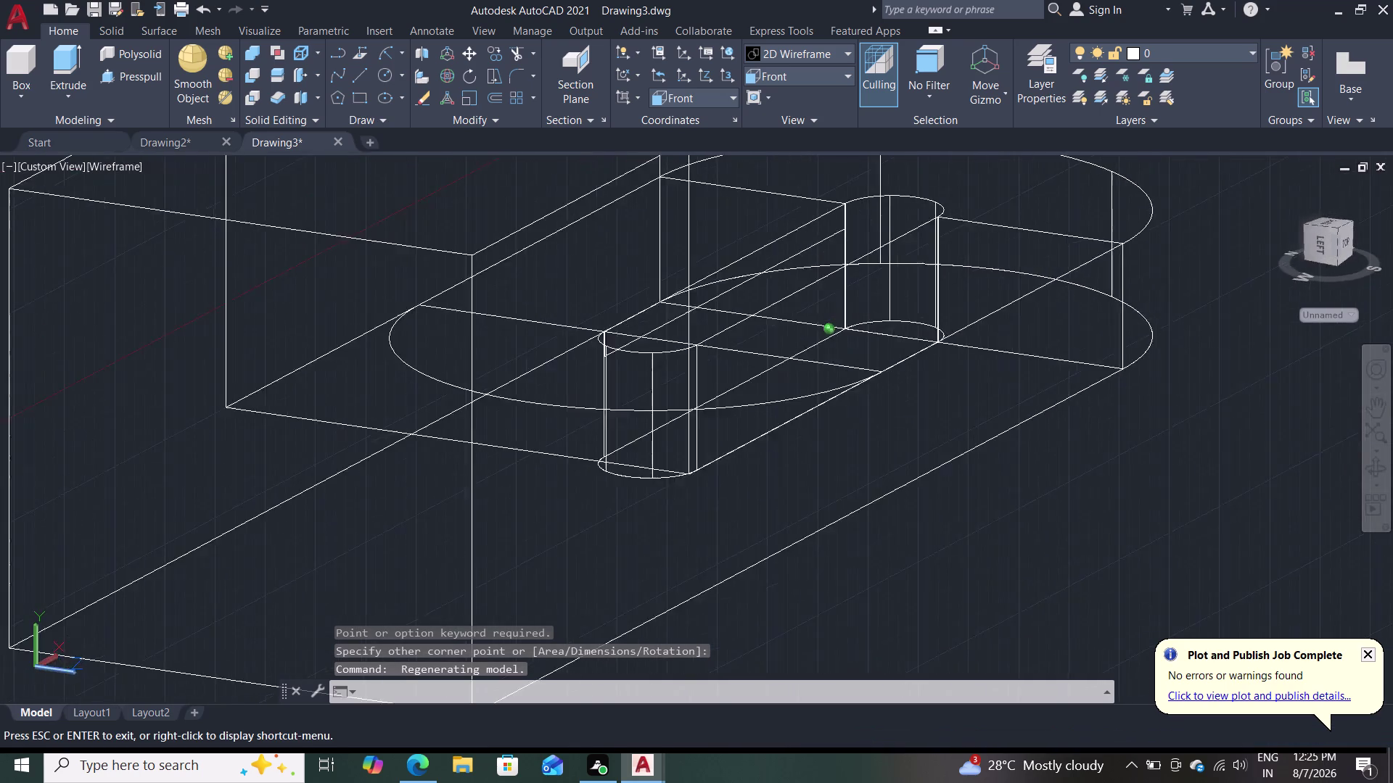
middle_drag(639, 549, 833, 552)
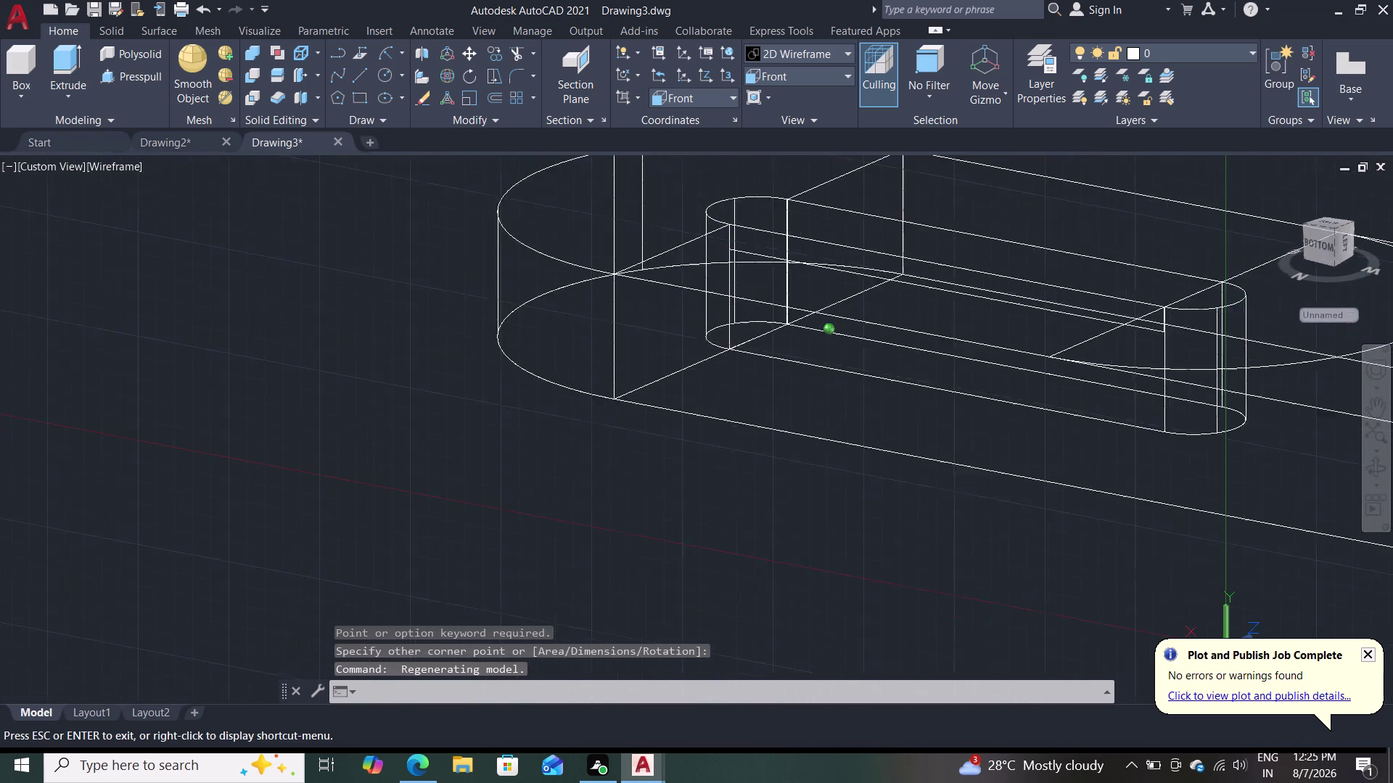
middle_drag(833, 551, 819, 558)
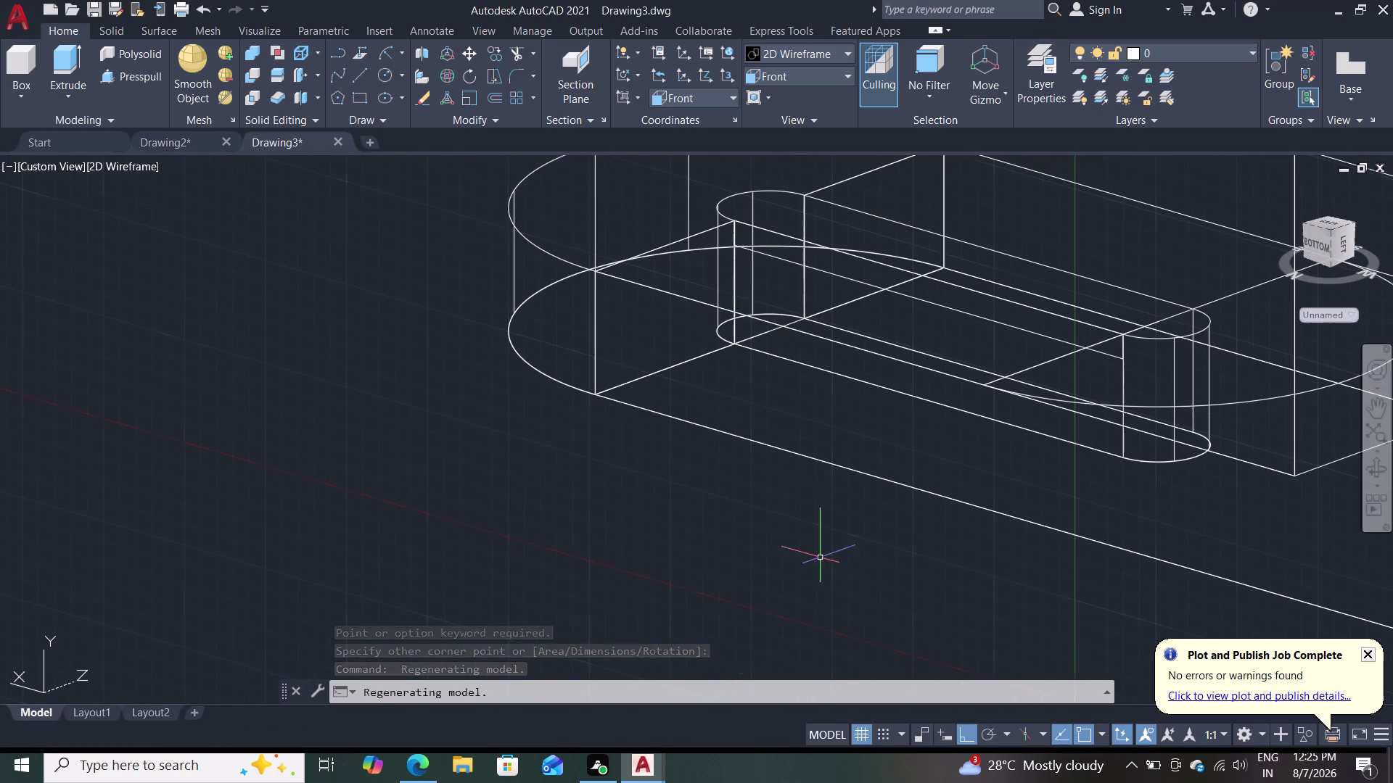
middle_drag(1165, 403, 1051, 439)
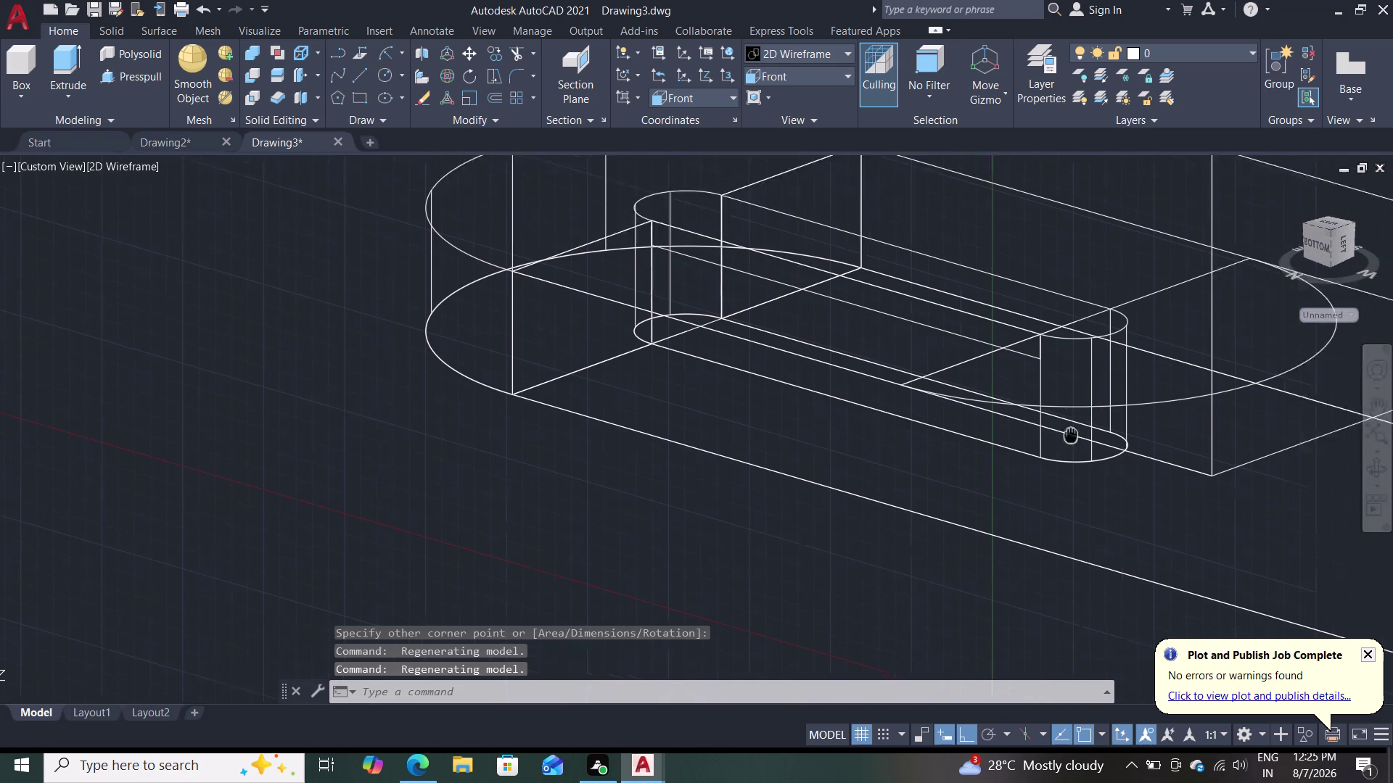
middle_drag(1051, 440, 761, 446)
middle_drag(1150, 417, 812, 446)
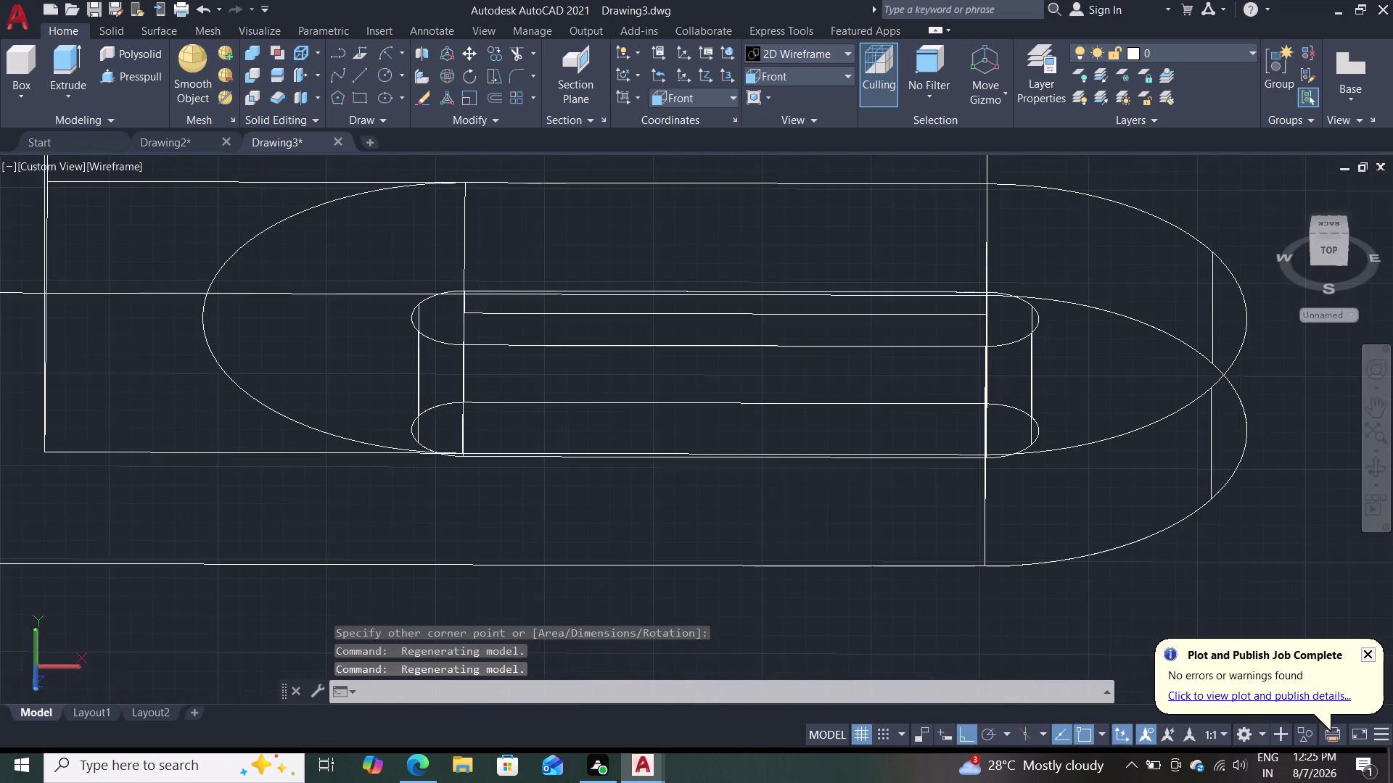
middle_drag(785, 572, 793, 518)
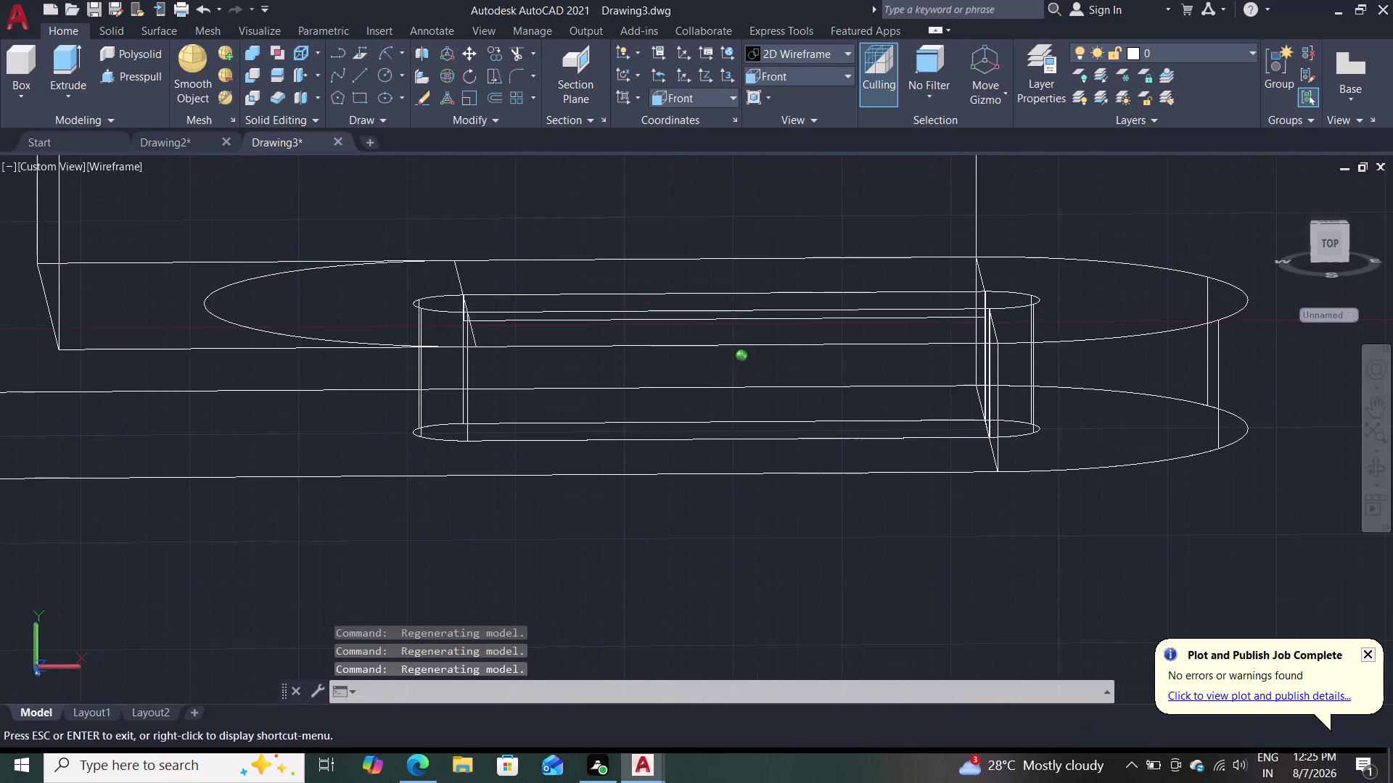
middle_drag(792, 519, 784, 483)
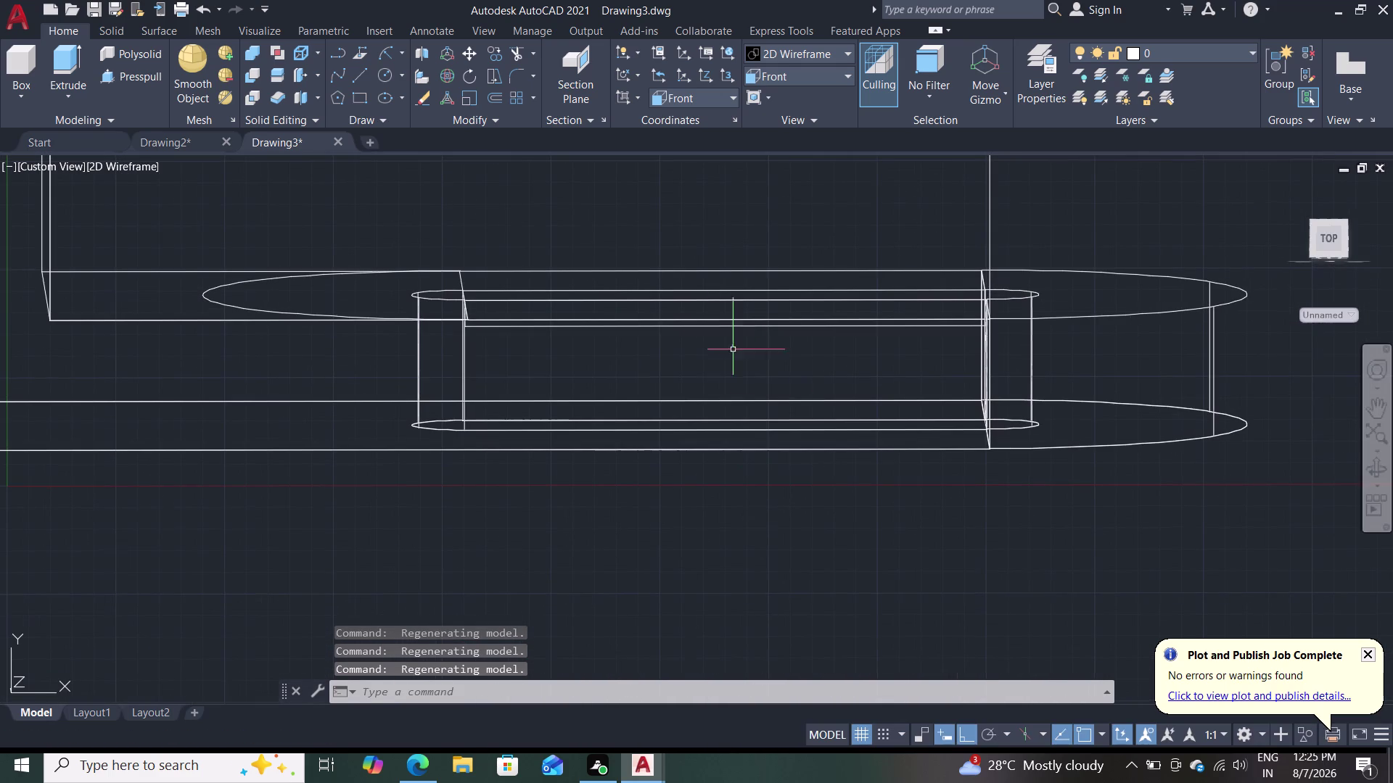
Cancel the pending command and window-select the thin slot rectangle.
click(638, 322)
key(Escape)
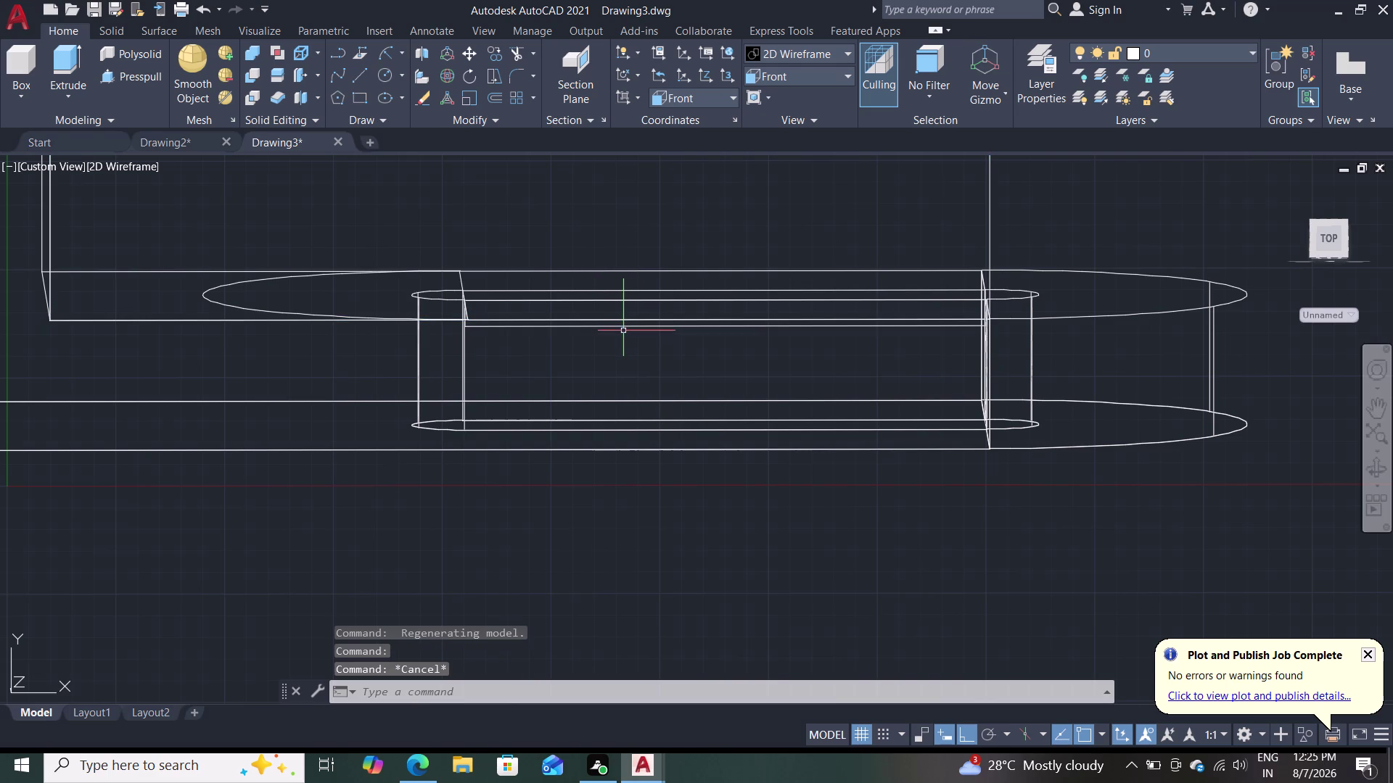
click(625, 331)
click(625, 327)
Move the thin slot rectangle down onto the plate.
click(625, 325)
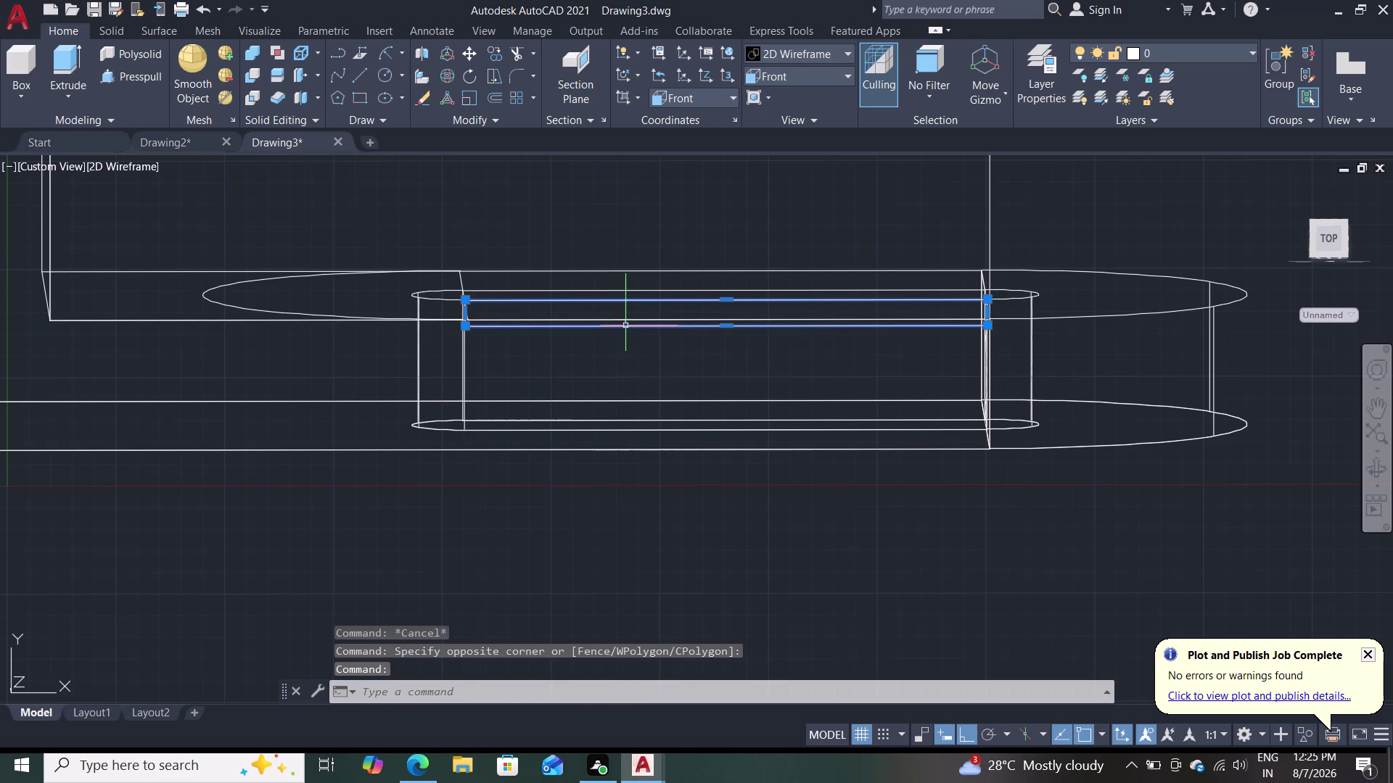
double_click(471, 50)
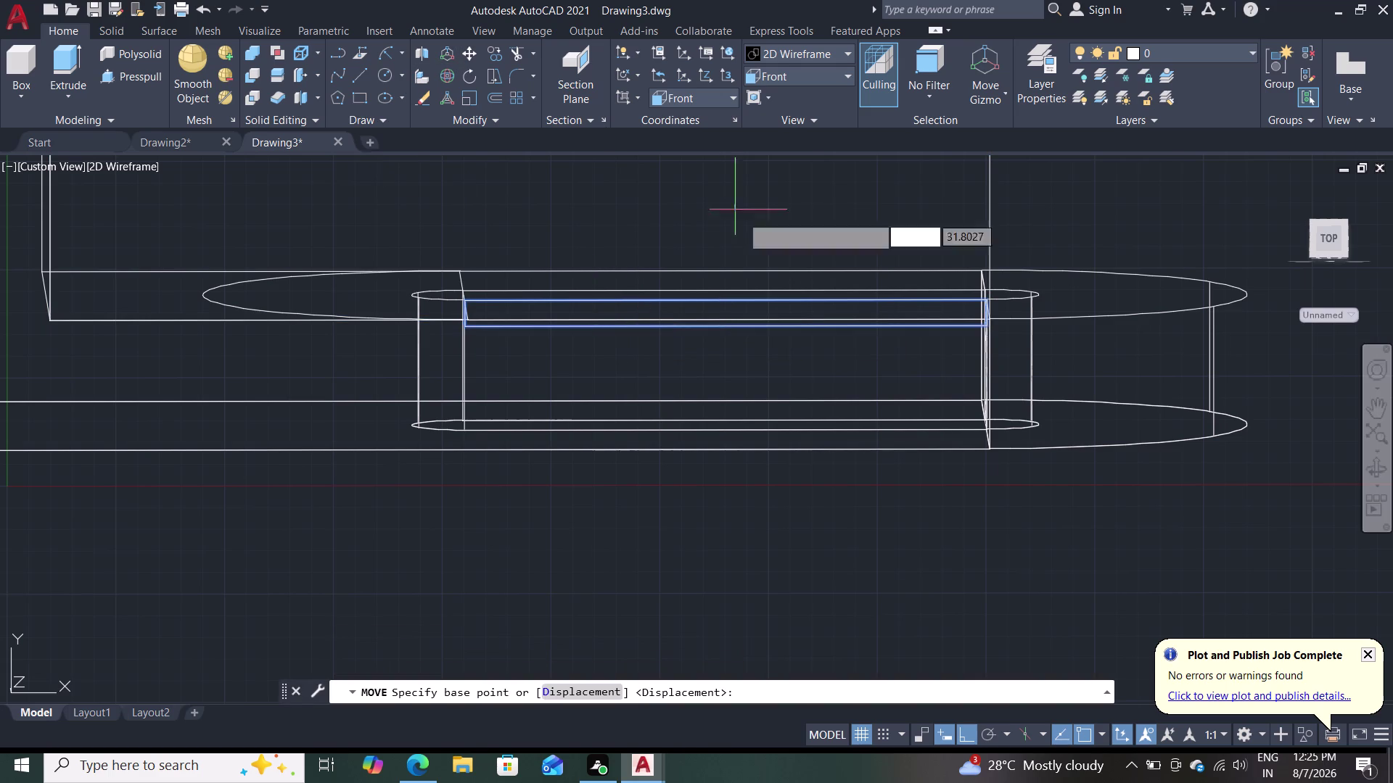
click(988, 325)
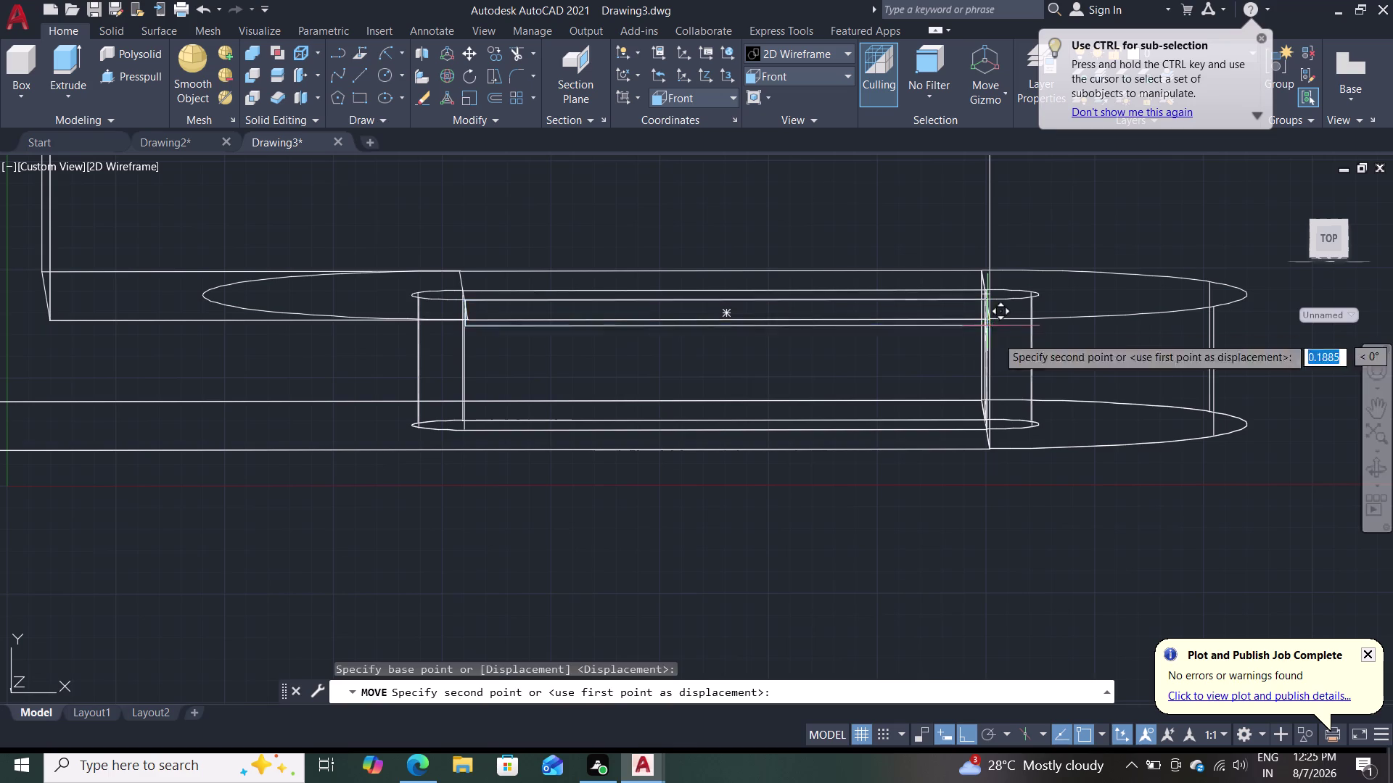
middle_drag(904, 508, 927, 540)
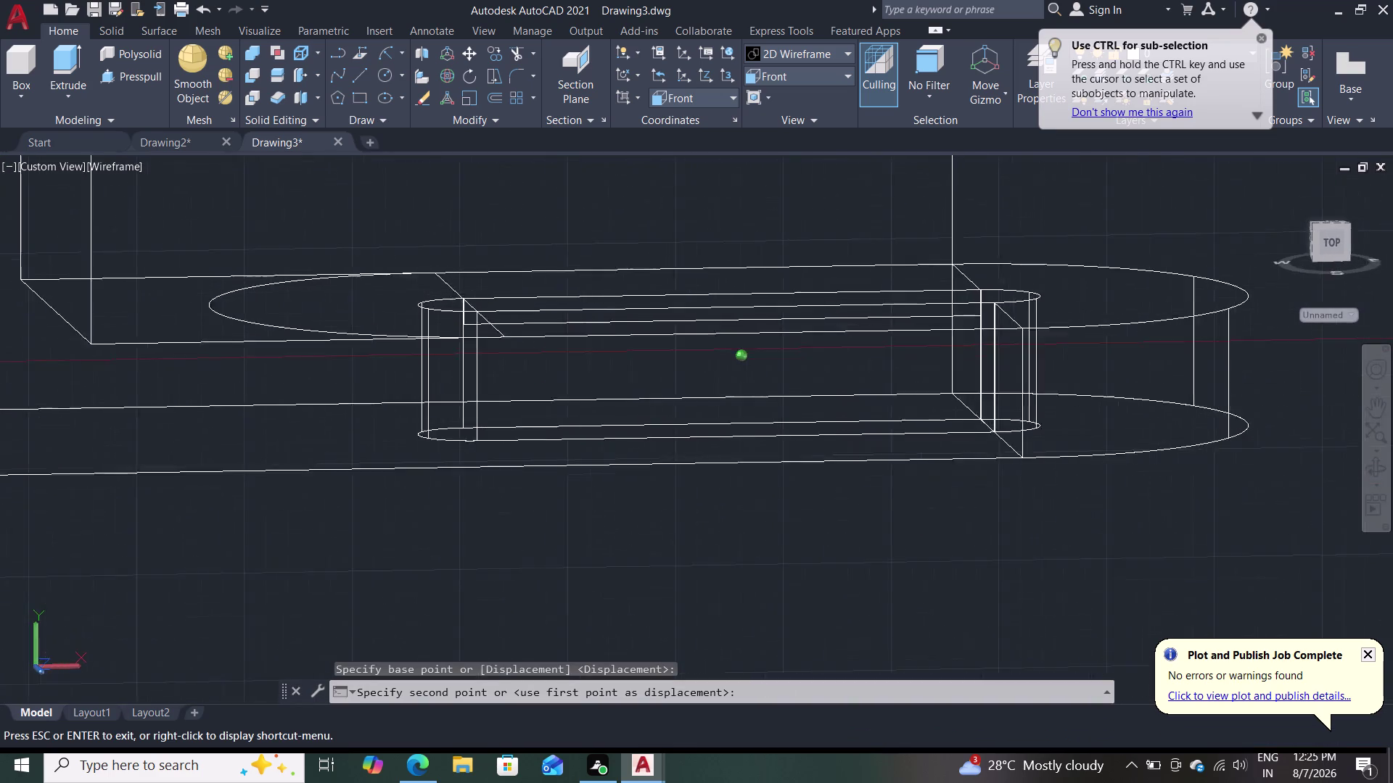
middle_drag(927, 540, 941, 554)
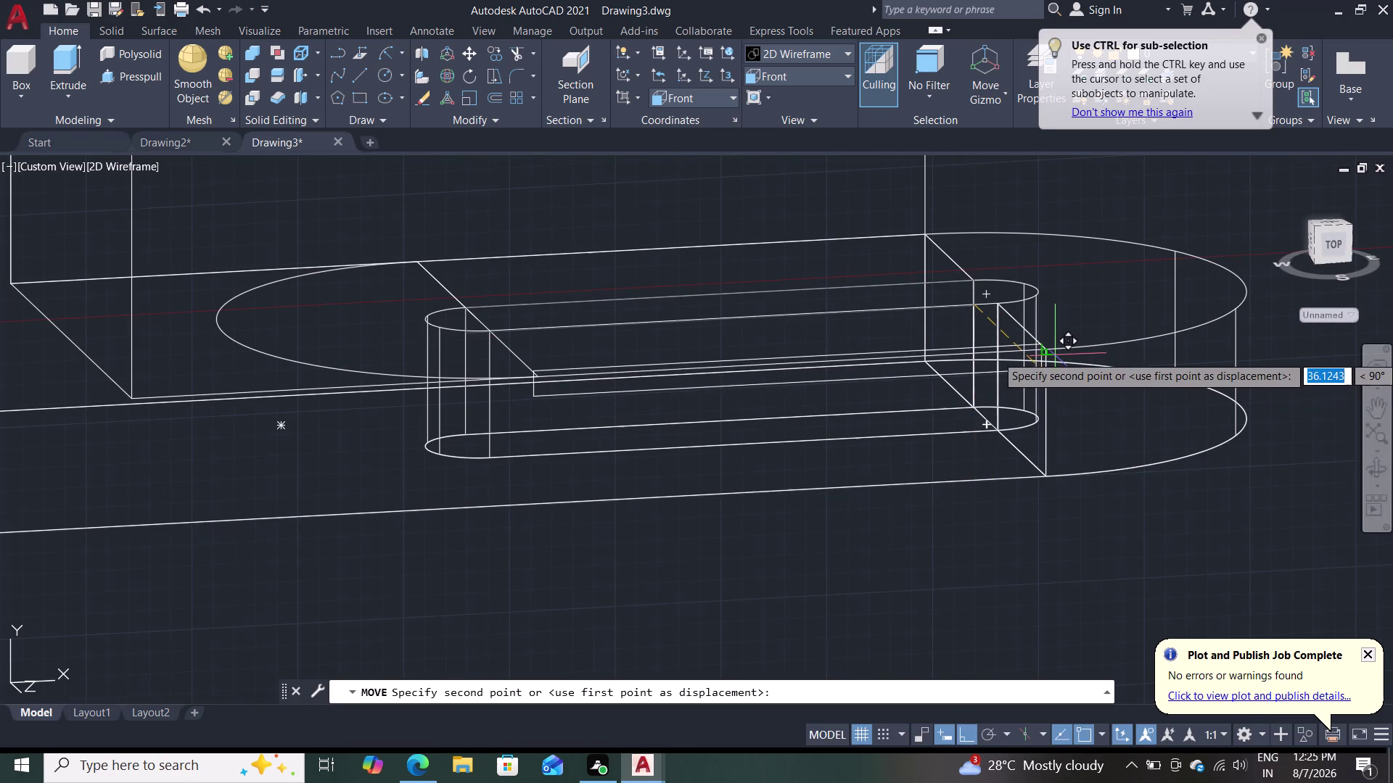
click(1047, 350)
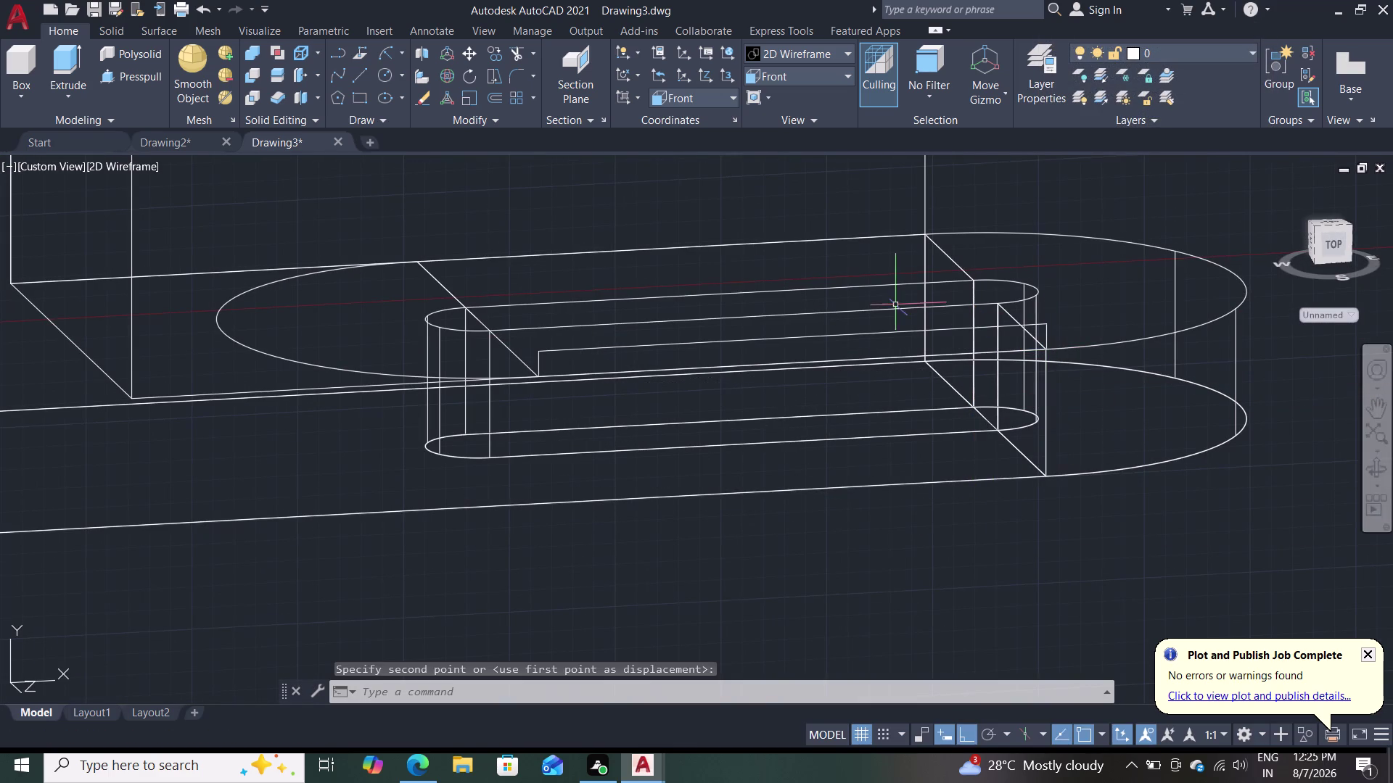
Move the rectangle a second time to sit lower on the plate.
click(468, 57)
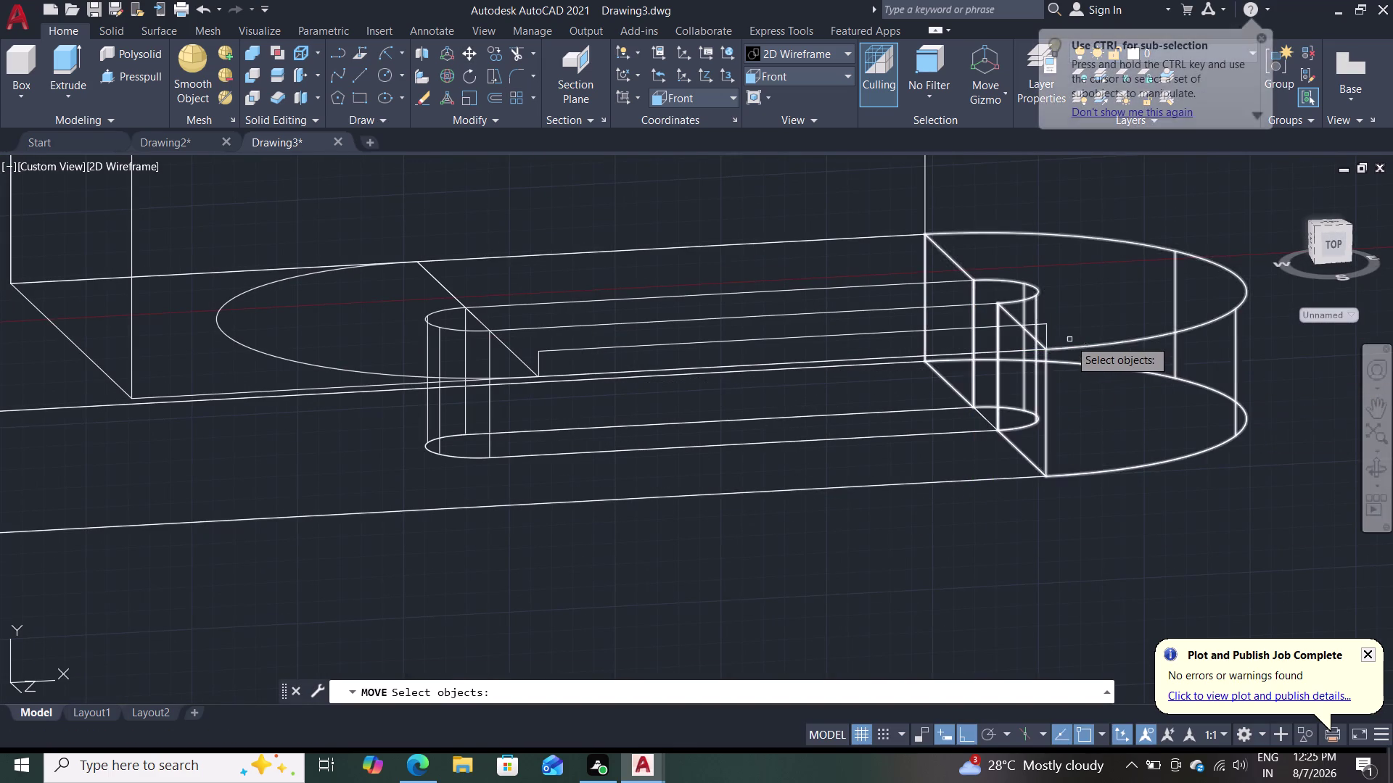
click(1045, 332)
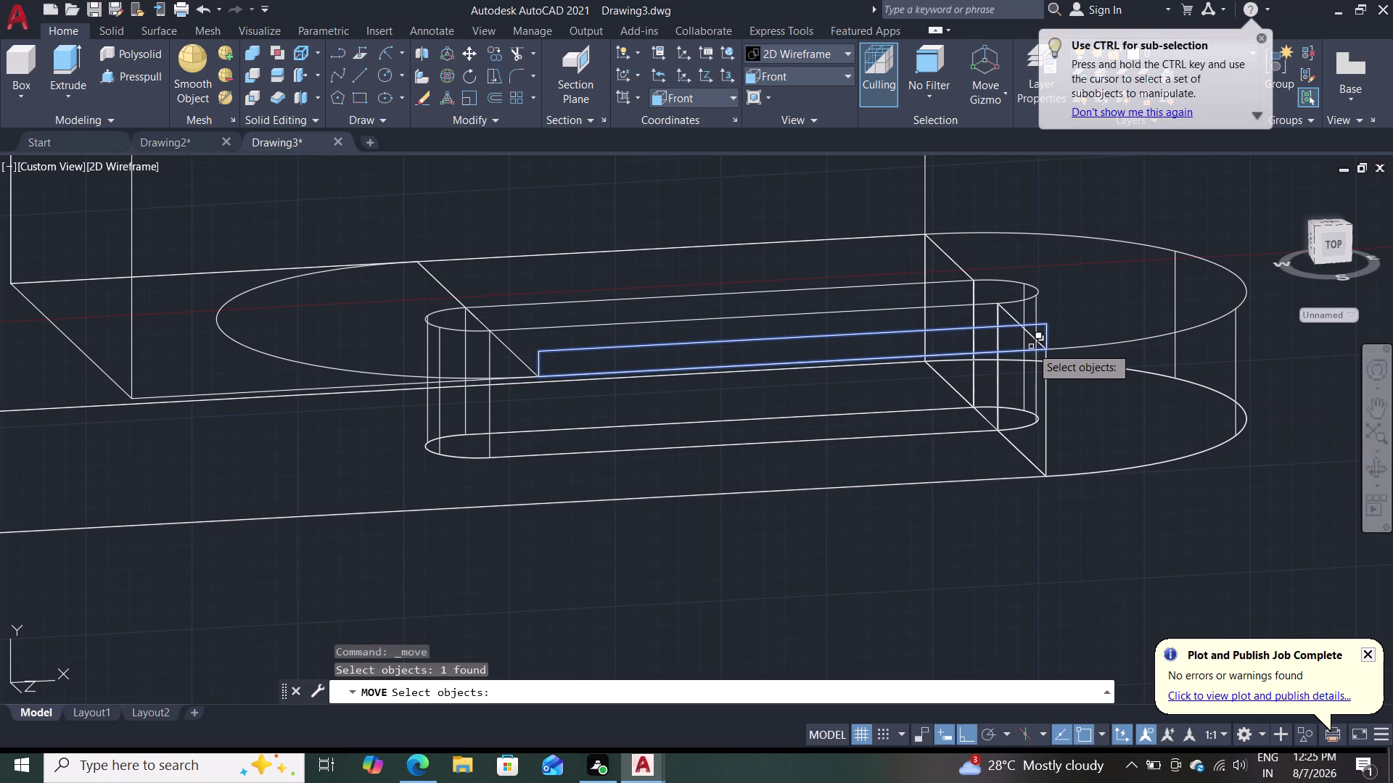
key(Return)
click(1046, 322)
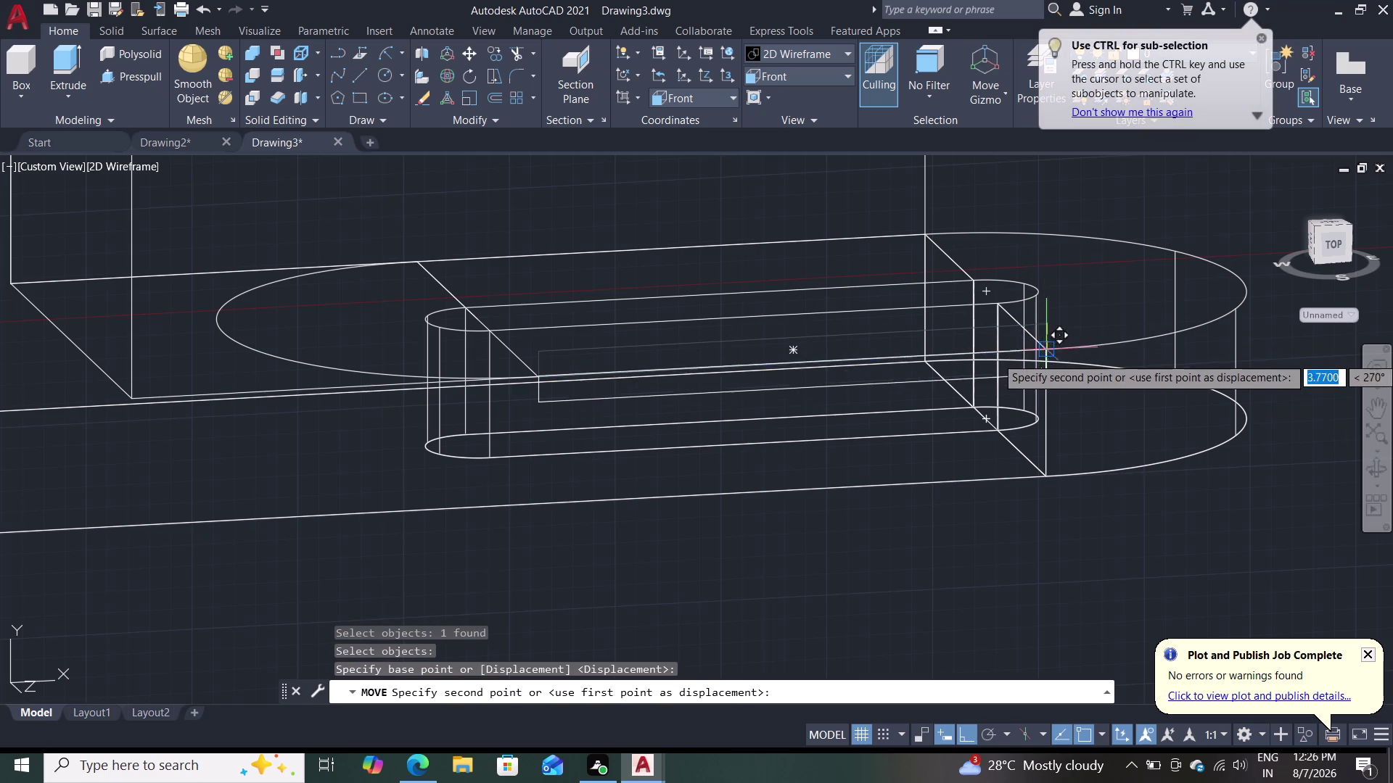
click(1043, 350)
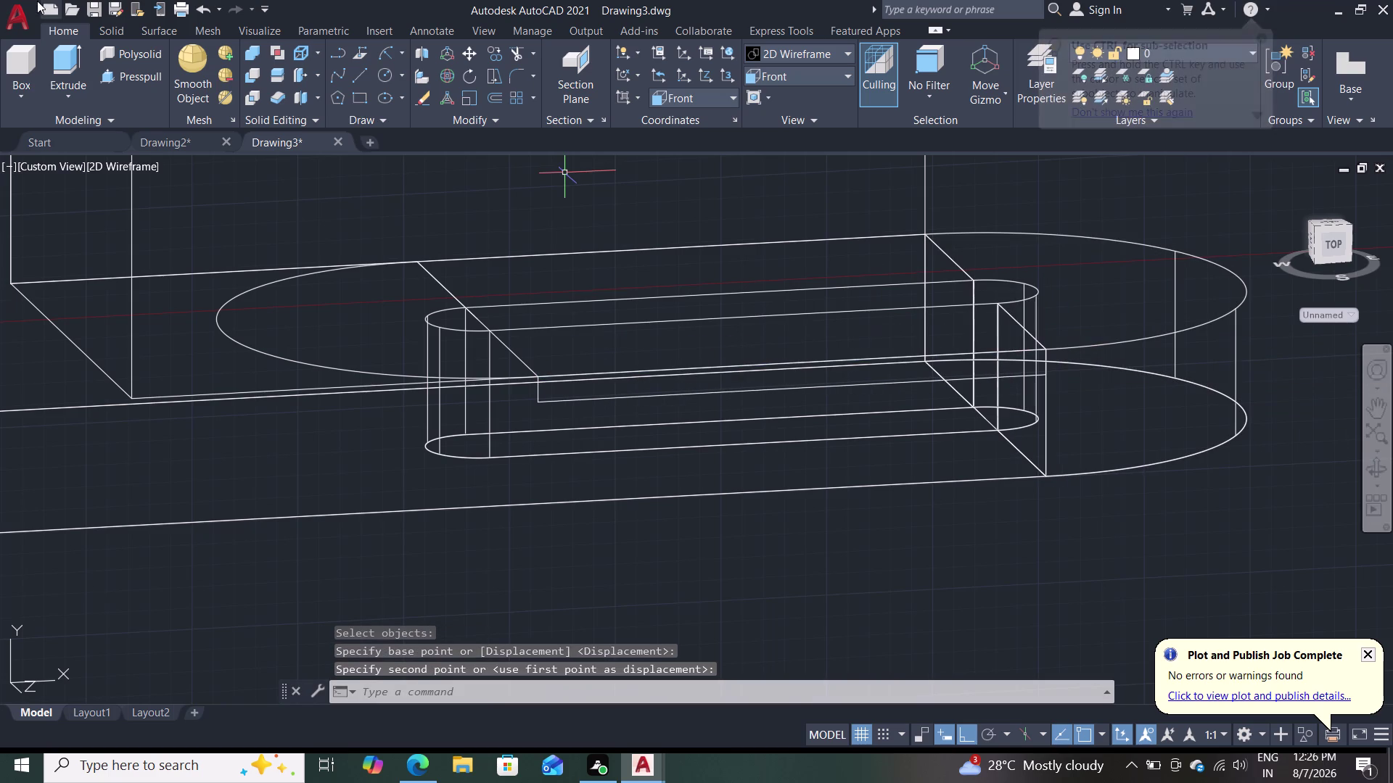
click(119, 82)
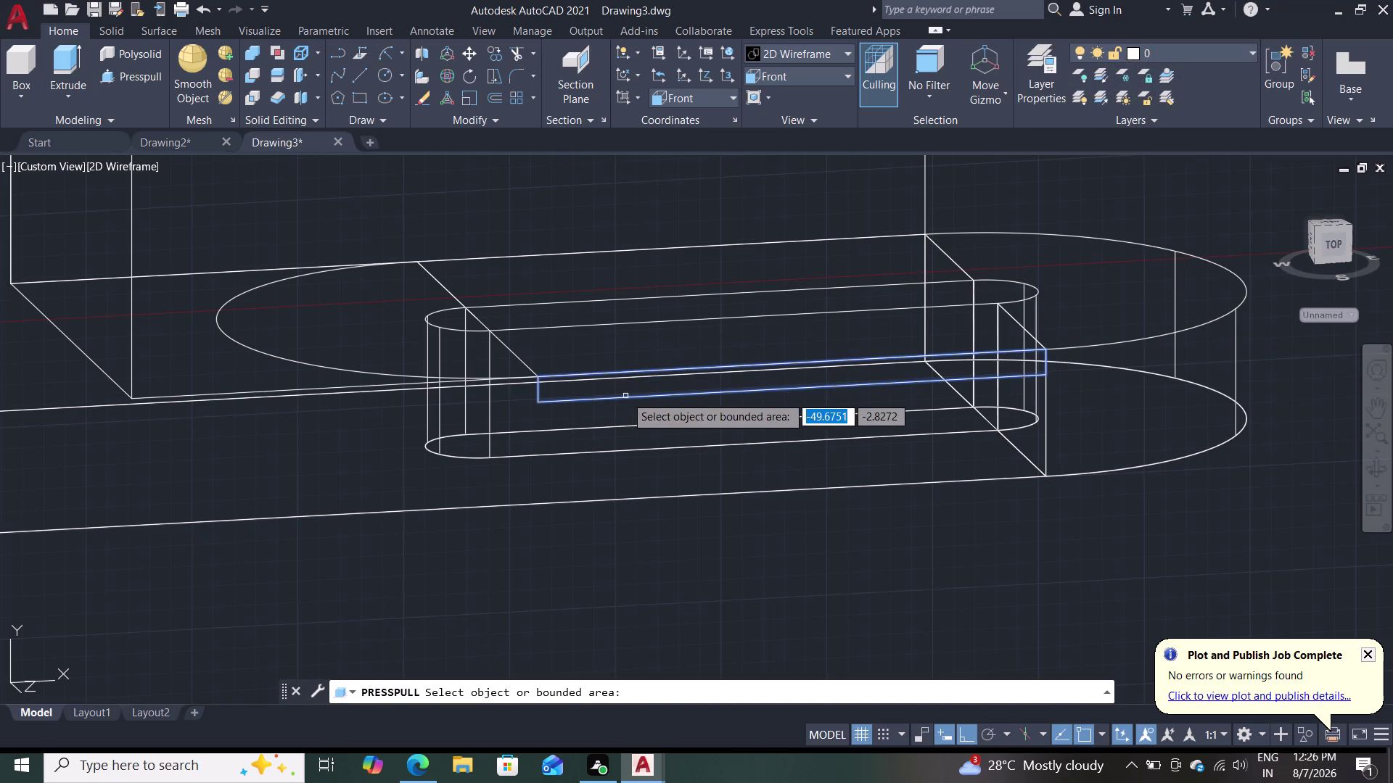
Press-pull the slot rectangle, undo the extrusion, and open the visual styles list.
click(626, 395)
click(491, 229)
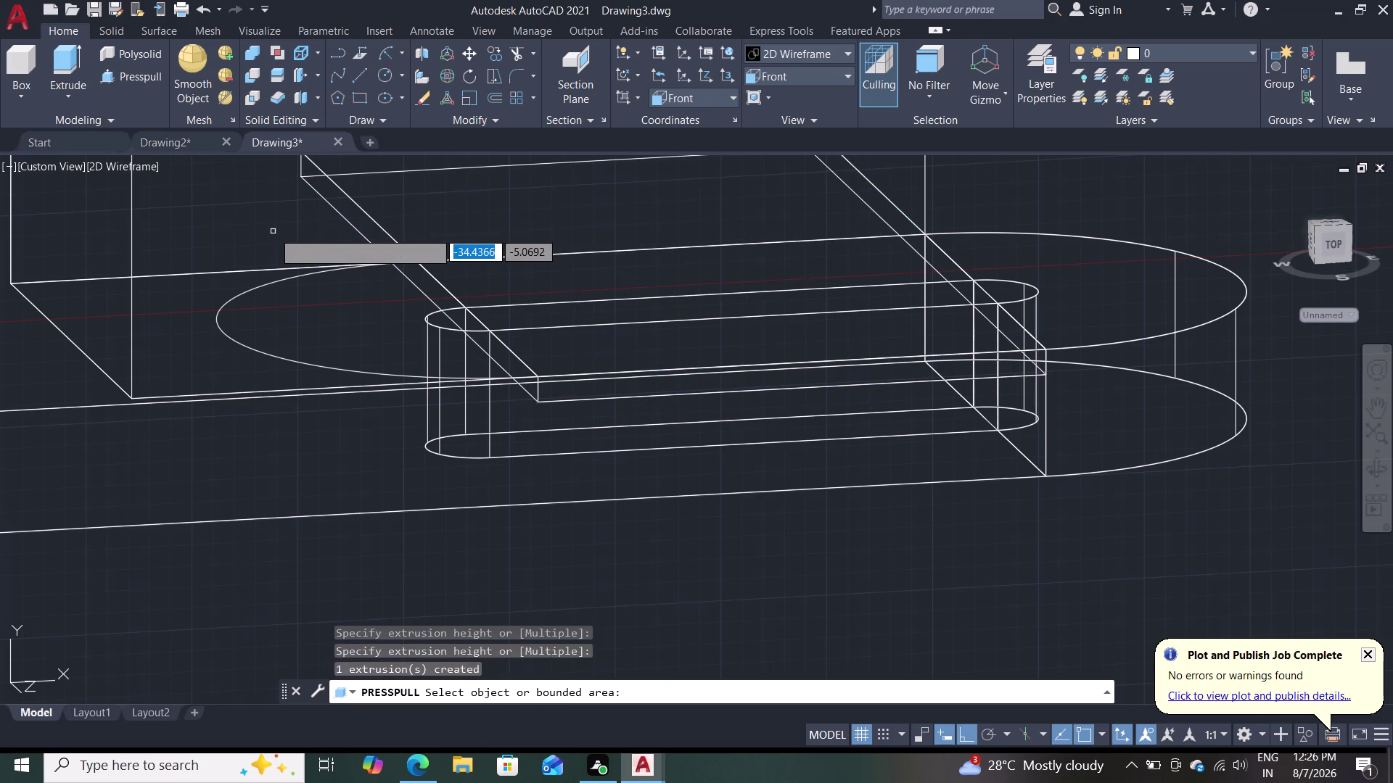
key(ctrl+z)
key(Escape)
key(ctrl+z)
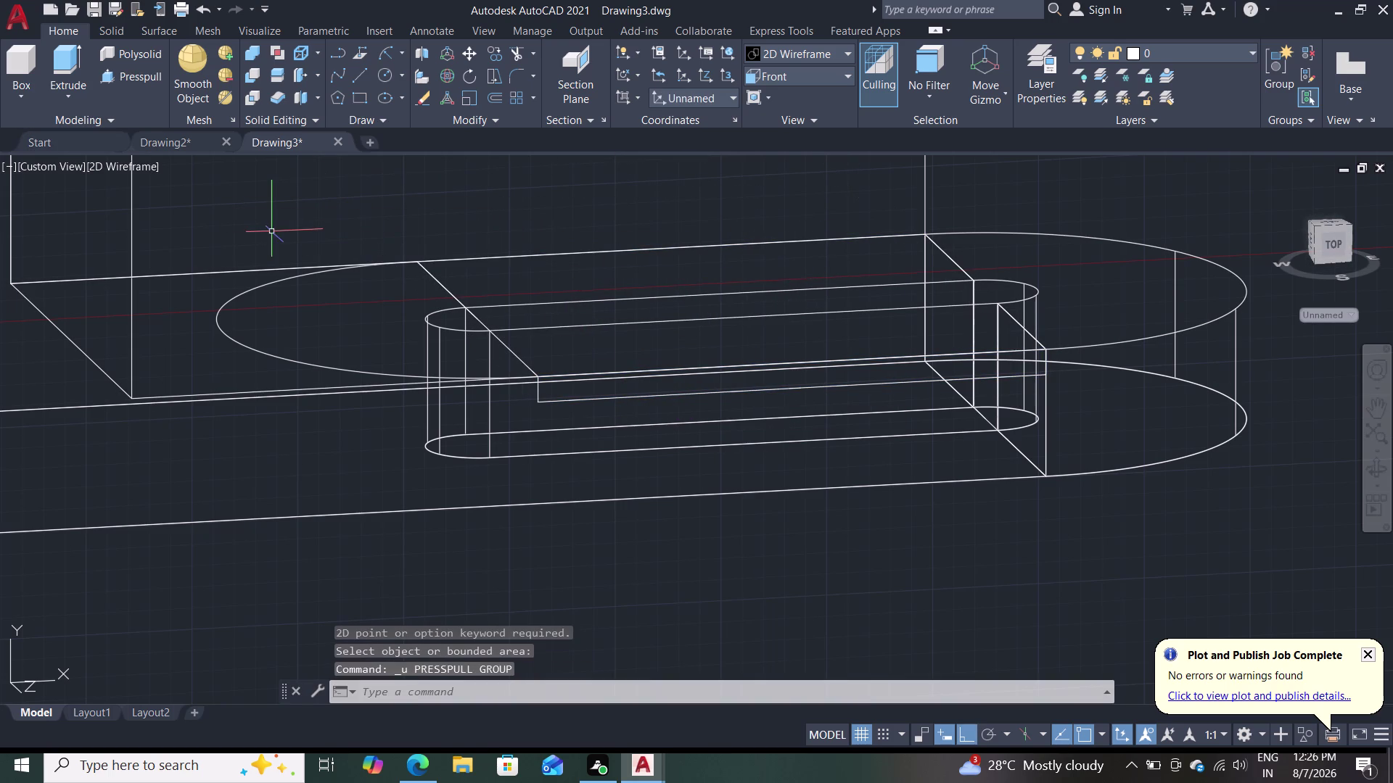
click(125, 159)
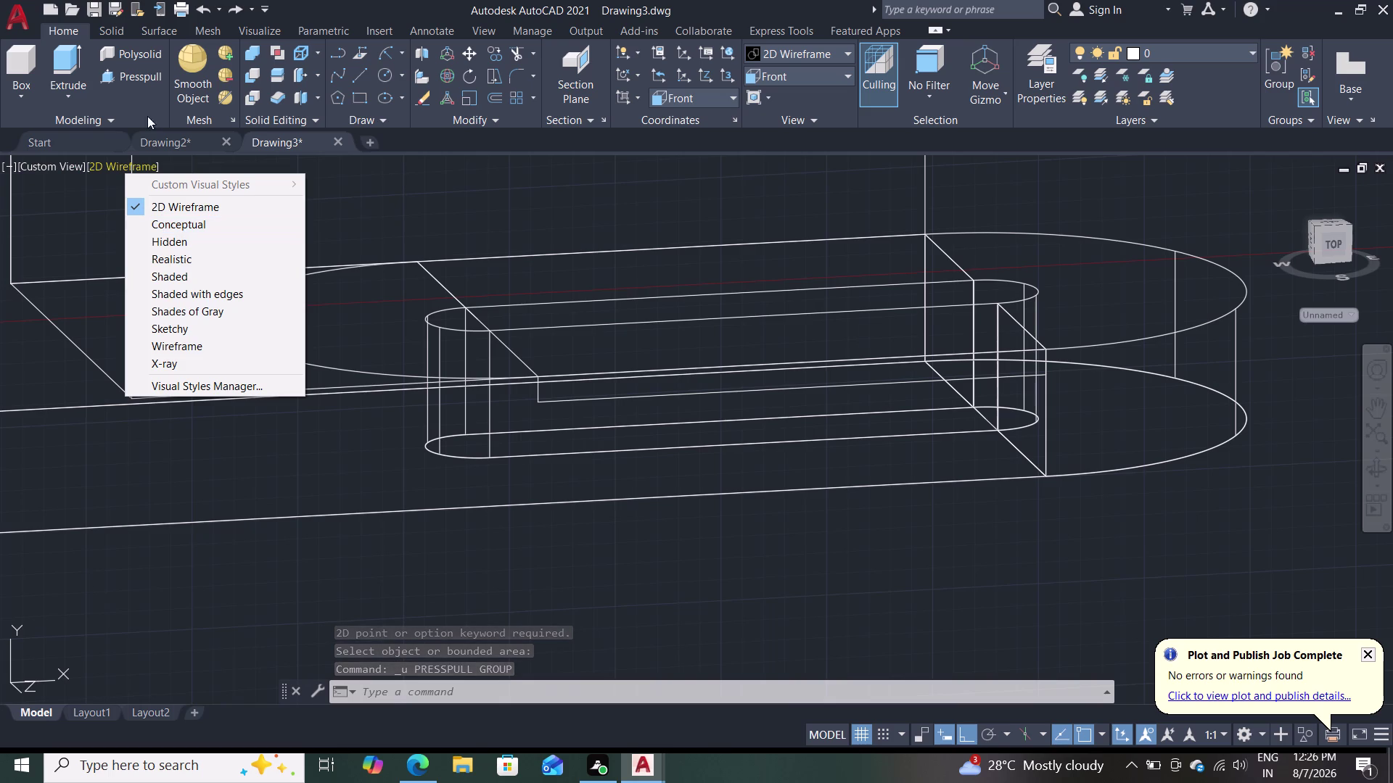
Apply the Shades of Gray visual style and frame the whole bracket.
click(169, 315)
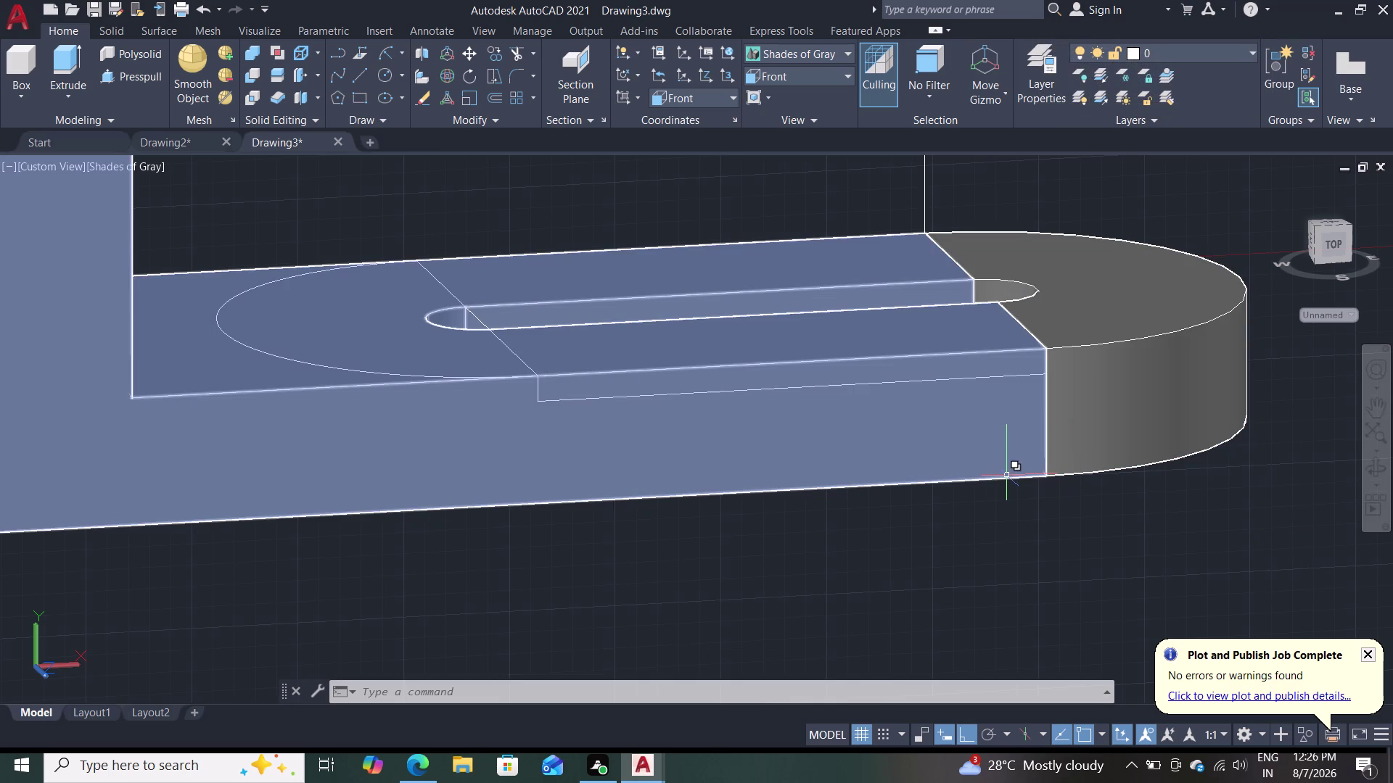
middle_drag(997, 466, 999, 564)
scroll(up, 3)
scroll(down, 3)
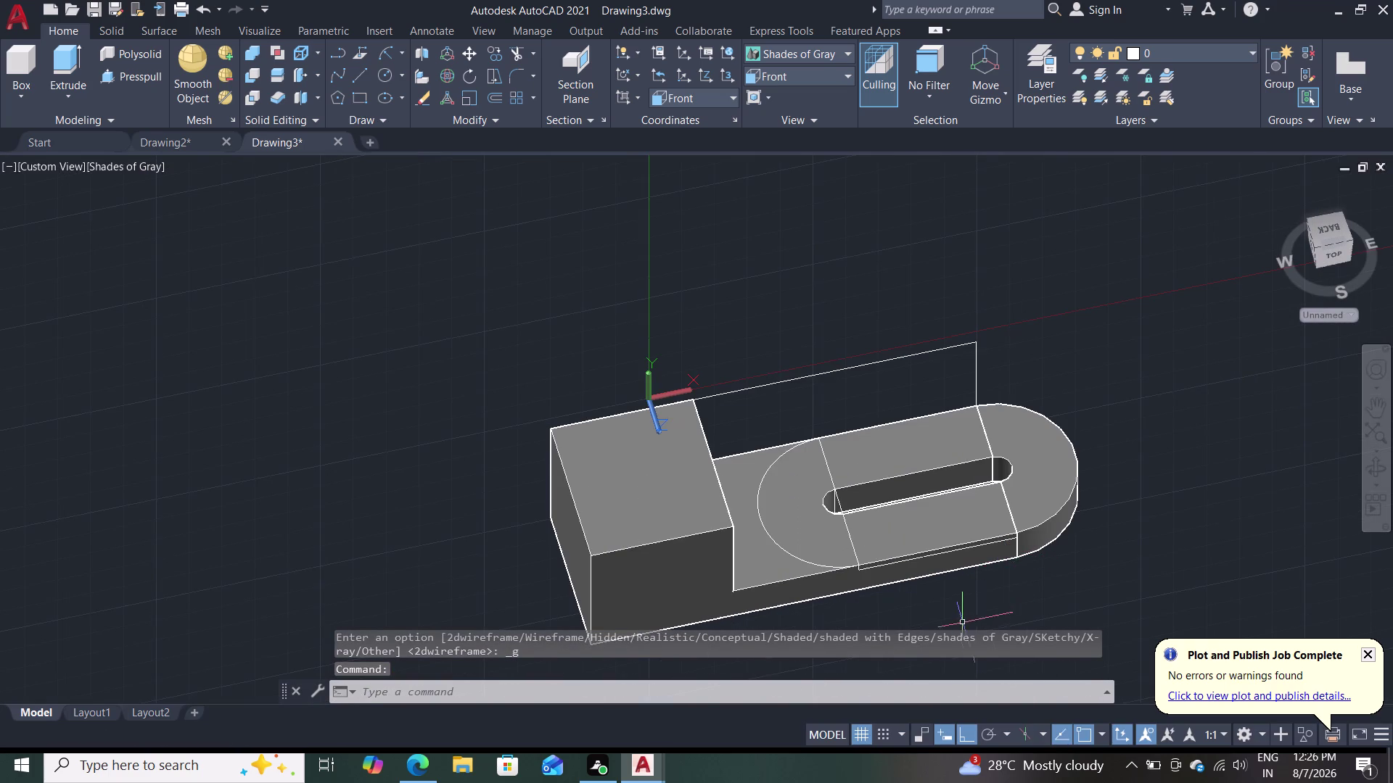
scroll(up, 3)
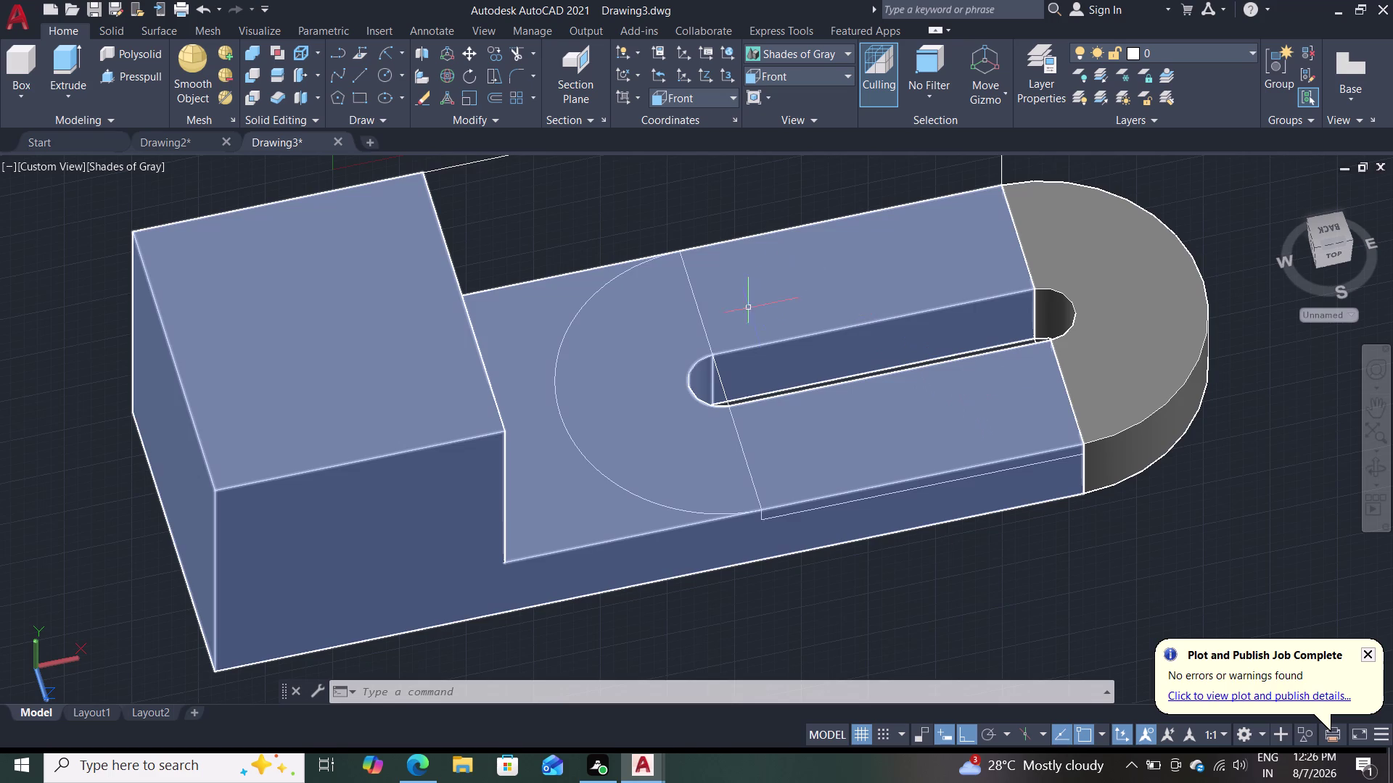
scroll(down, 3)
scroll(up, 3)
scroll(down, 3)
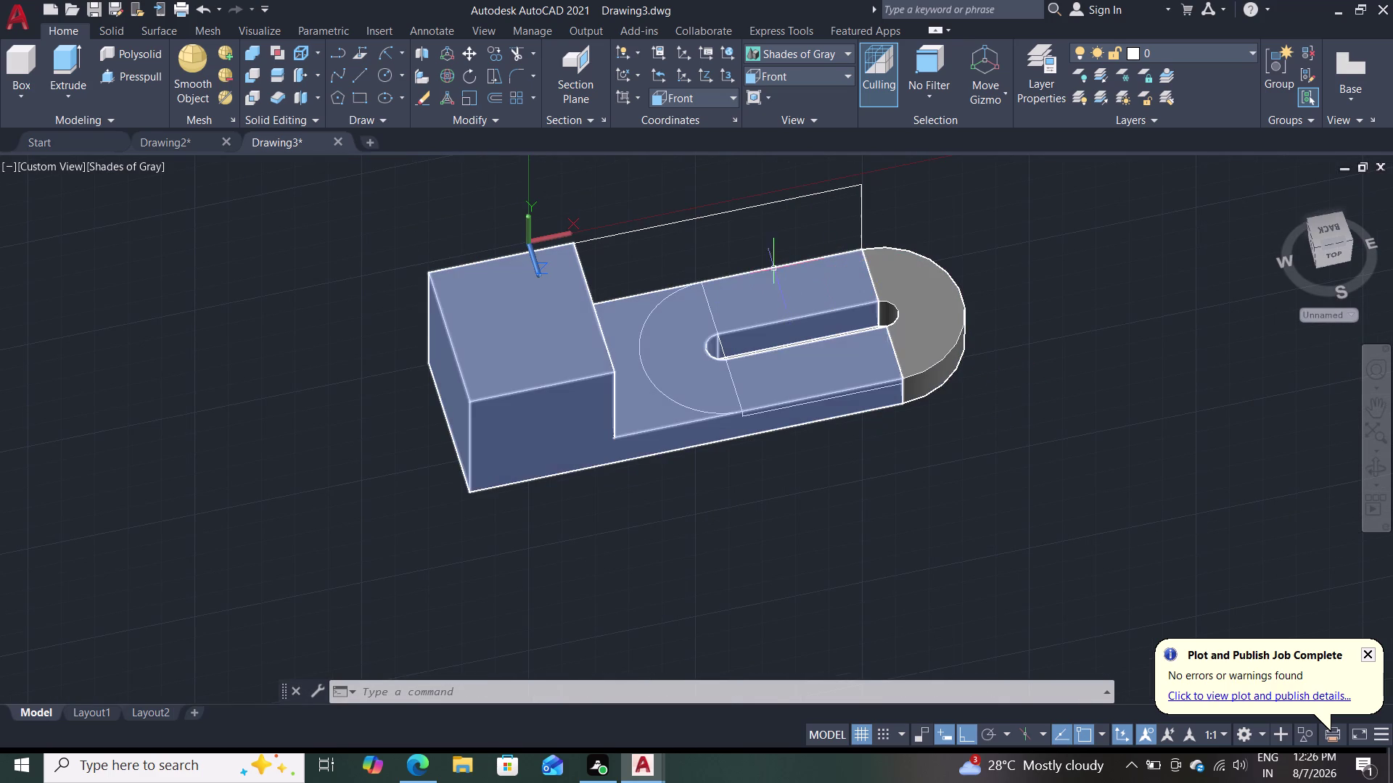
Run ERASE (E) and pick the stray object near the bracket.
key(e)
key(Return)
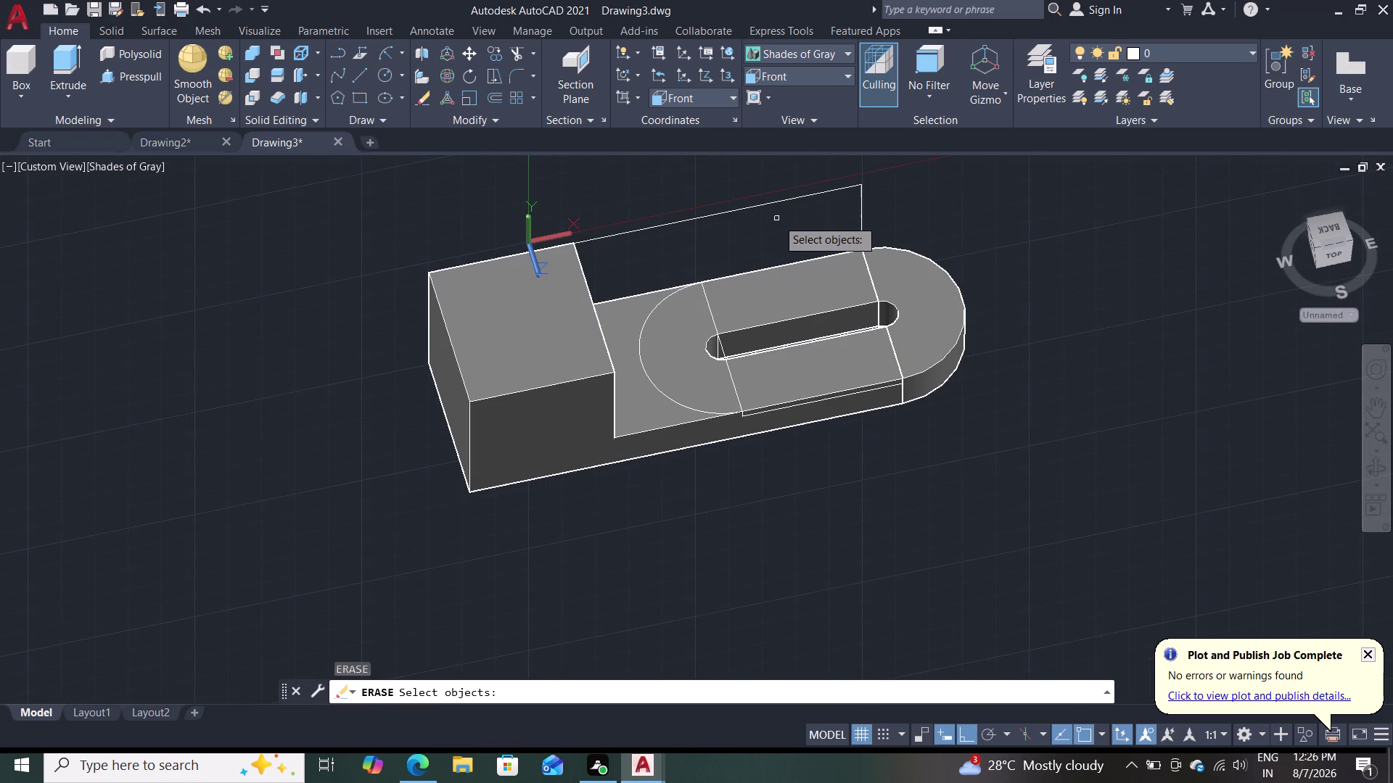
click(813, 198)
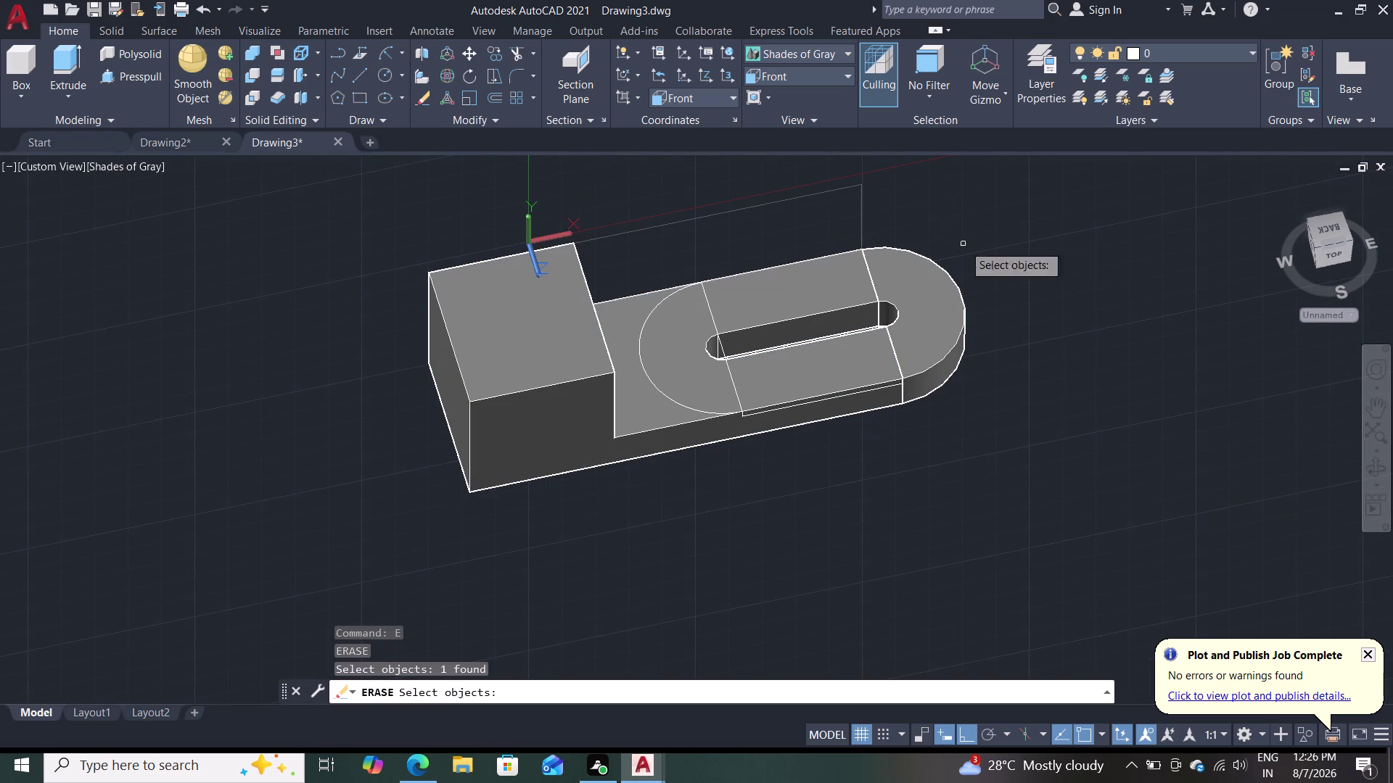
key(Return)
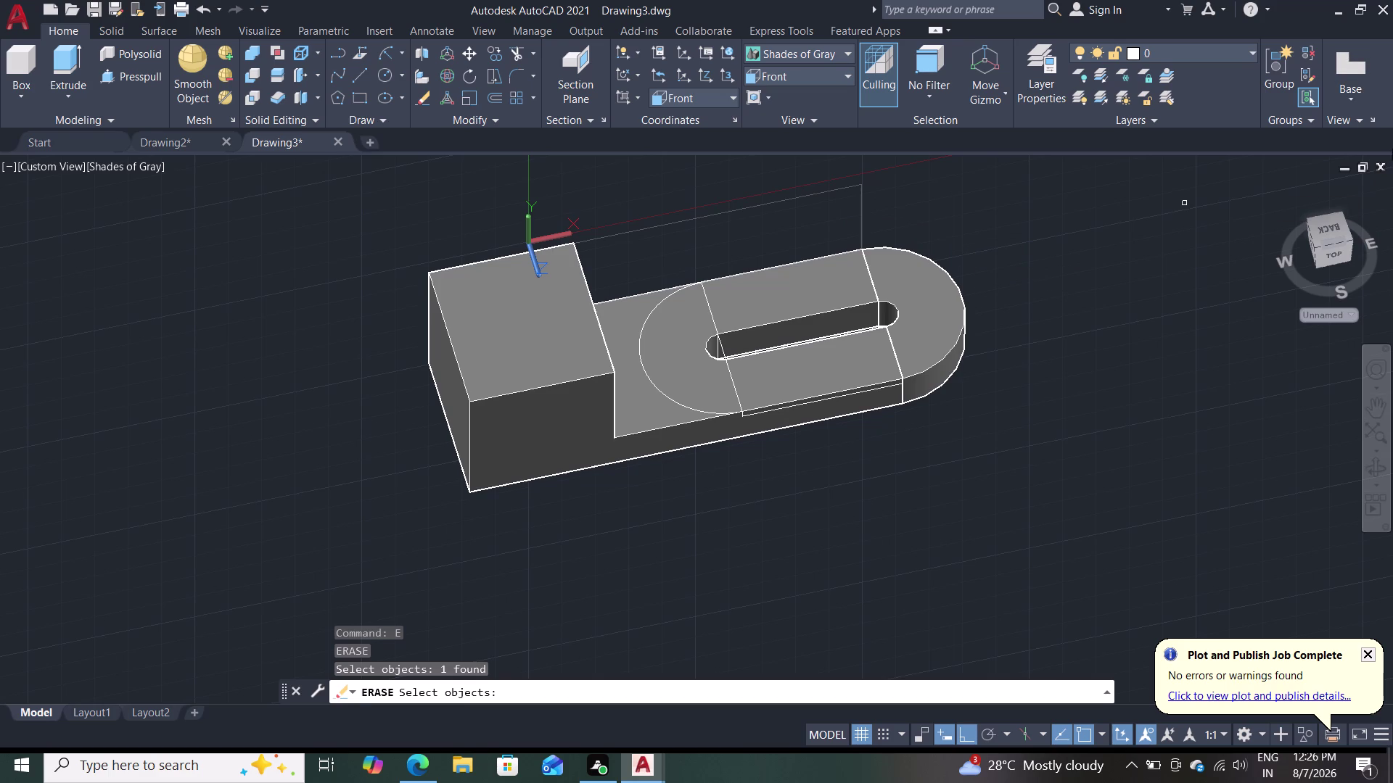